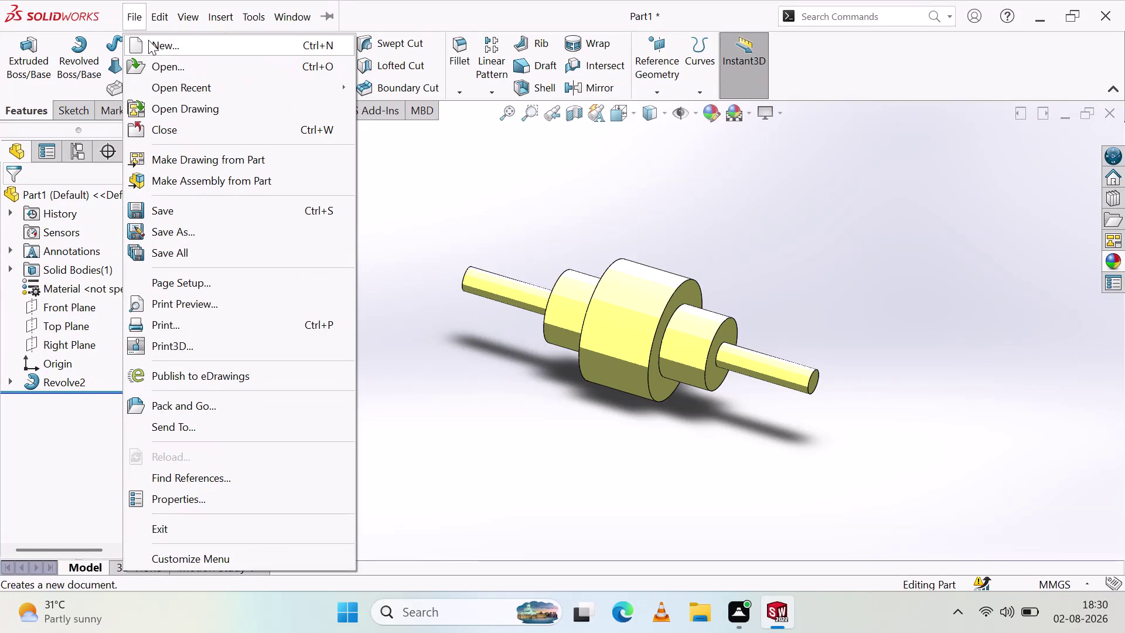
Save the shaft with Save As under the file name 'solid revolve part'.
click(182, 232)
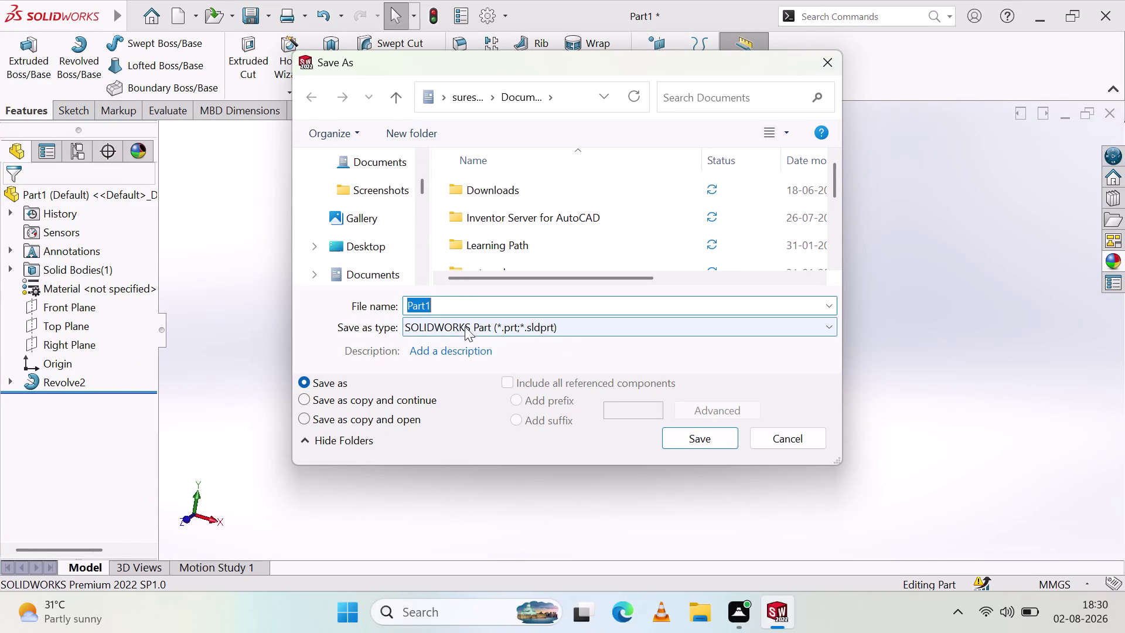
key(BackSpace)
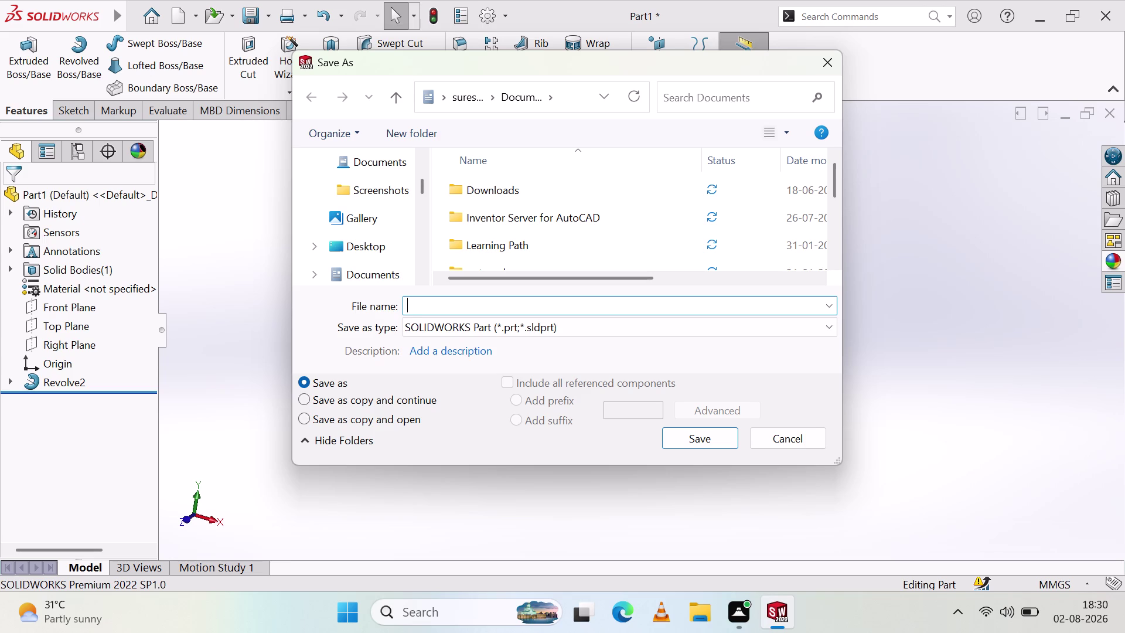
text(solid)
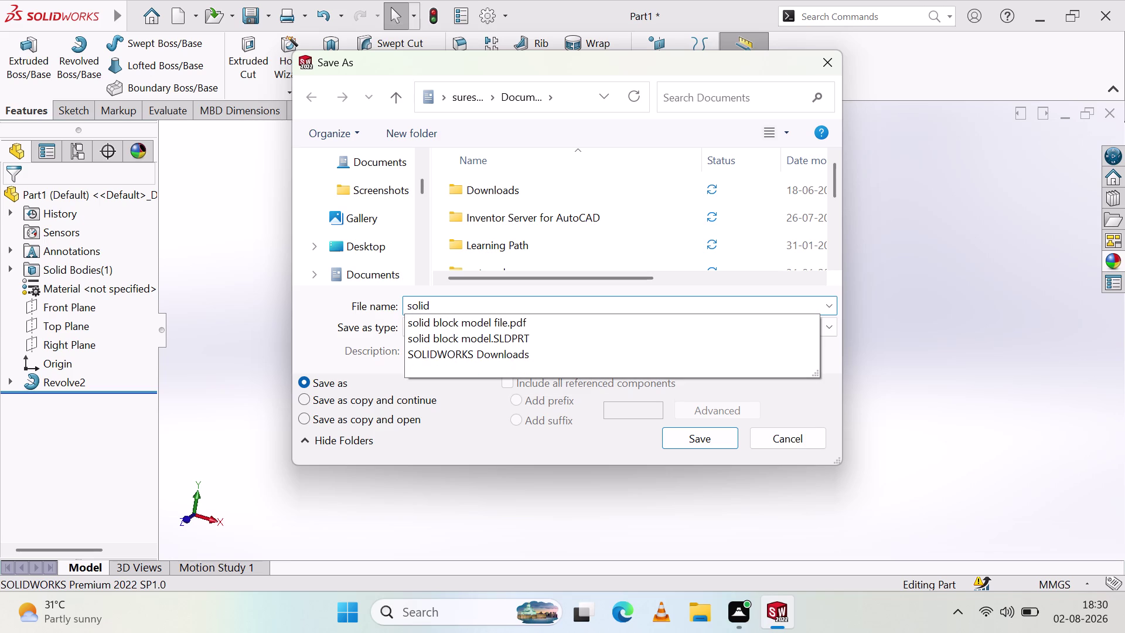
key(space)
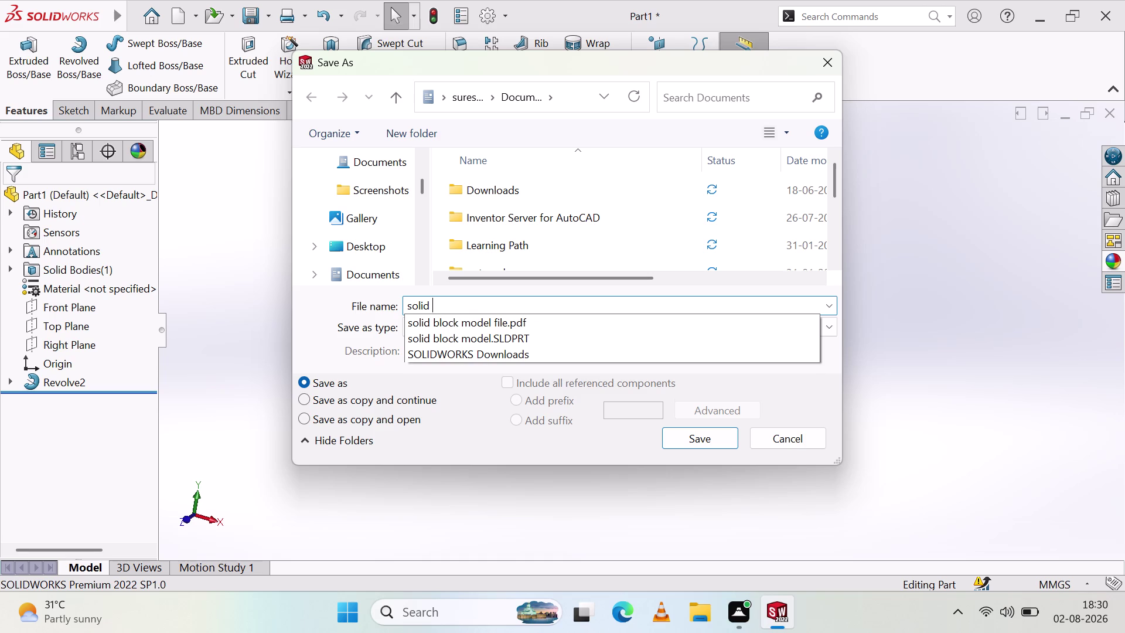
text(revol)
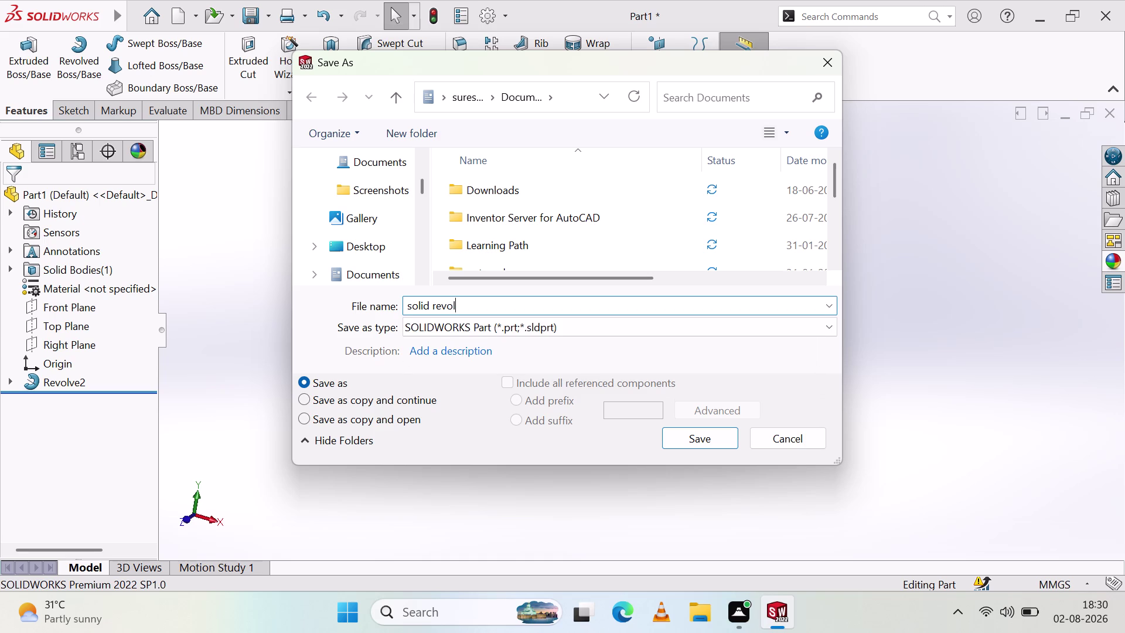
text(b)
key(BackSpace)
text(ve)
key(space)
text(p)
text(art)
click(714, 439)
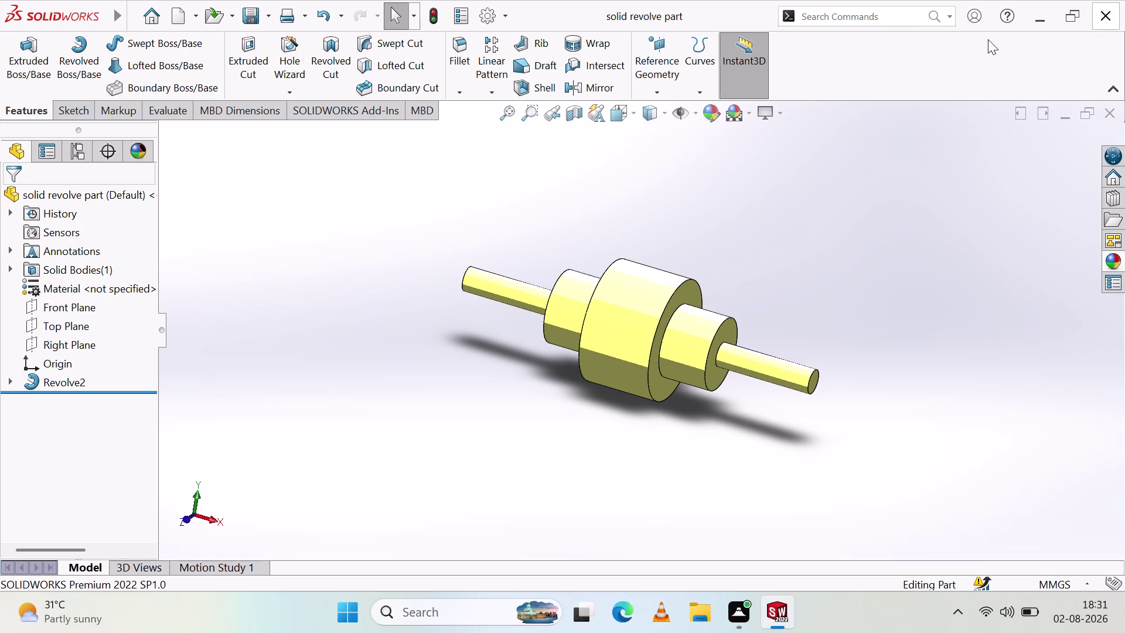
click(750, 112)
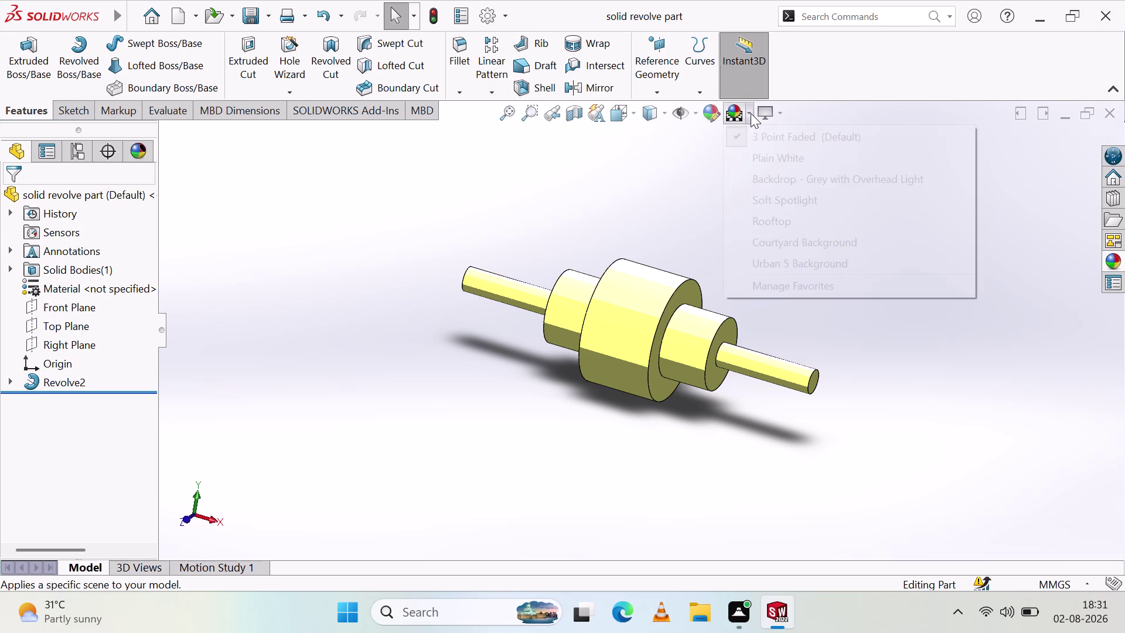
Preview the Plain White, Backdrop, Rooftop and Courtyard Background scenes on the shaft.
click(798, 158)
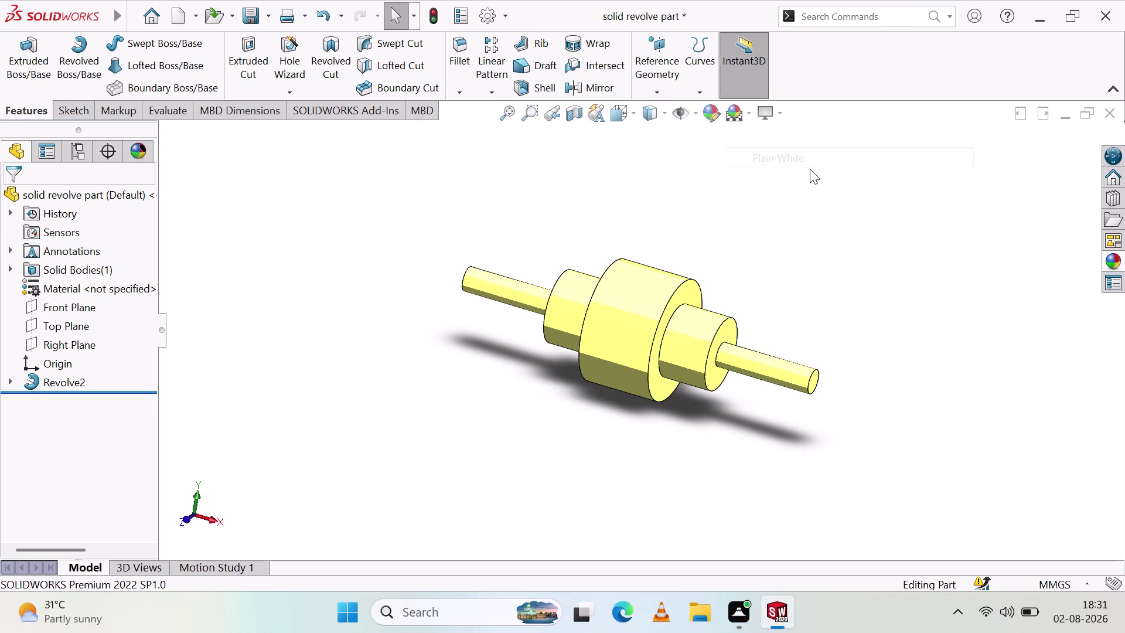
drag(752, 115, 752, 121)
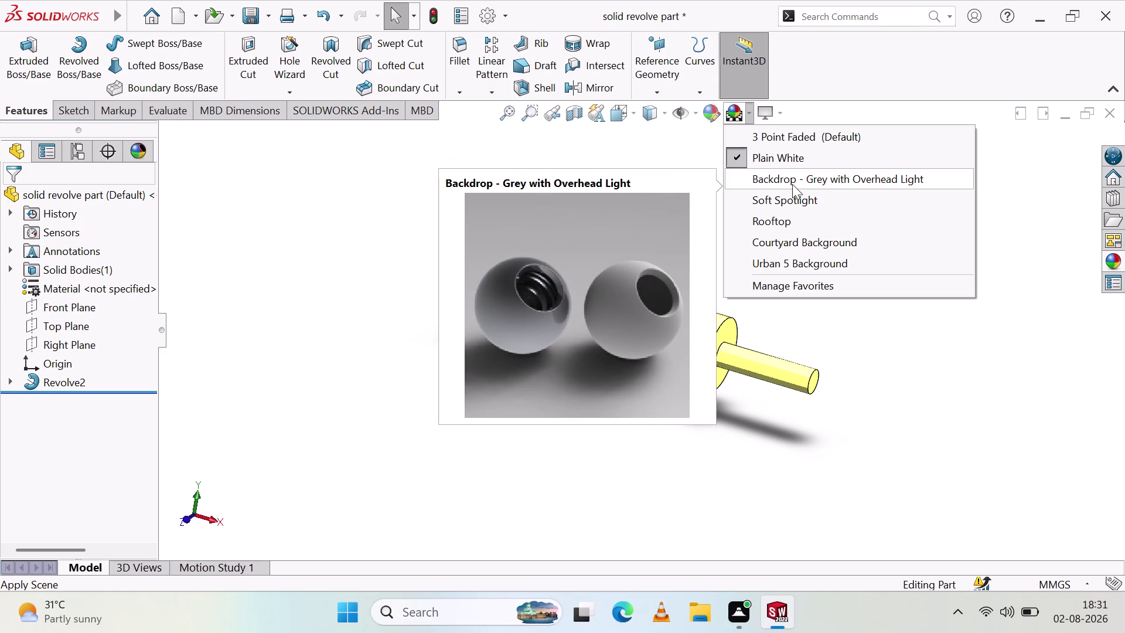
click(796, 179)
click(751, 115)
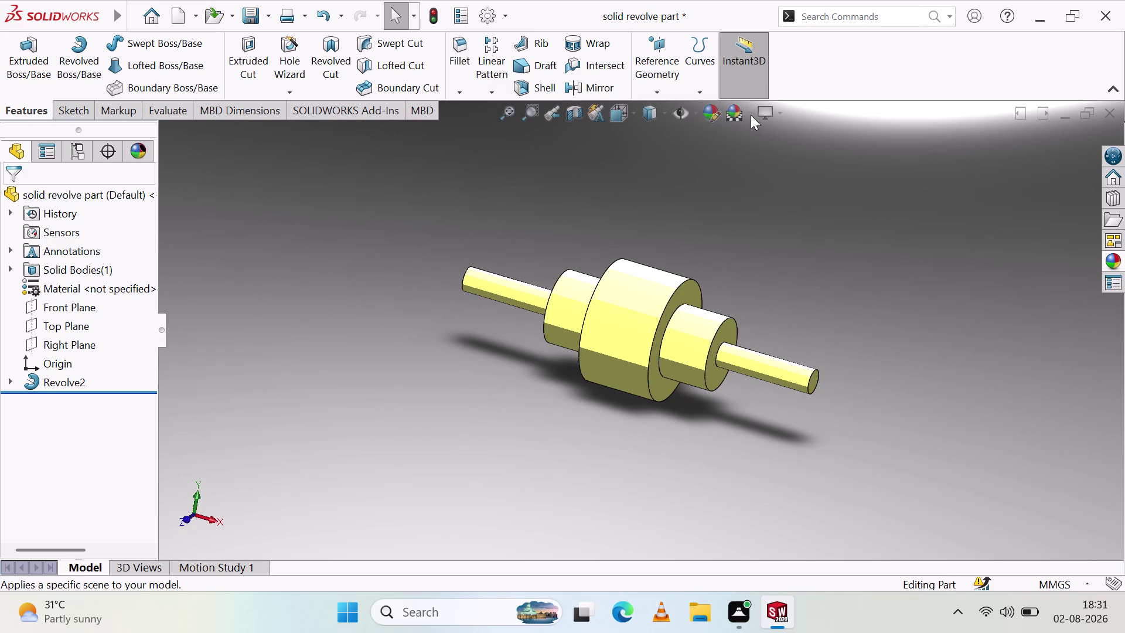
click(801, 217)
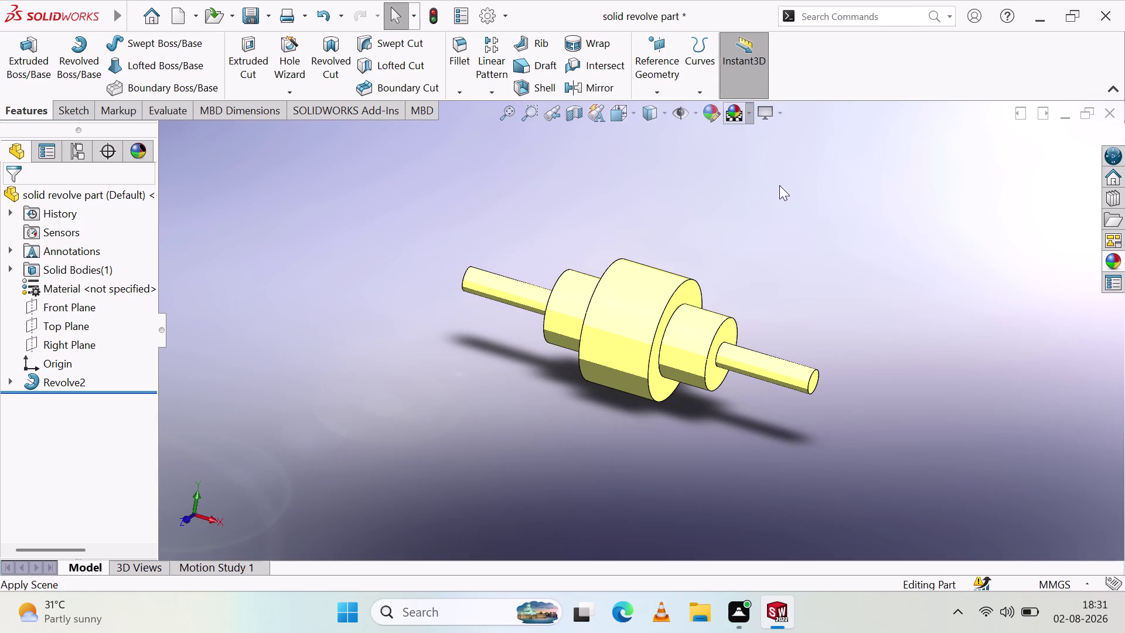
click(751, 112)
click(812, 222)
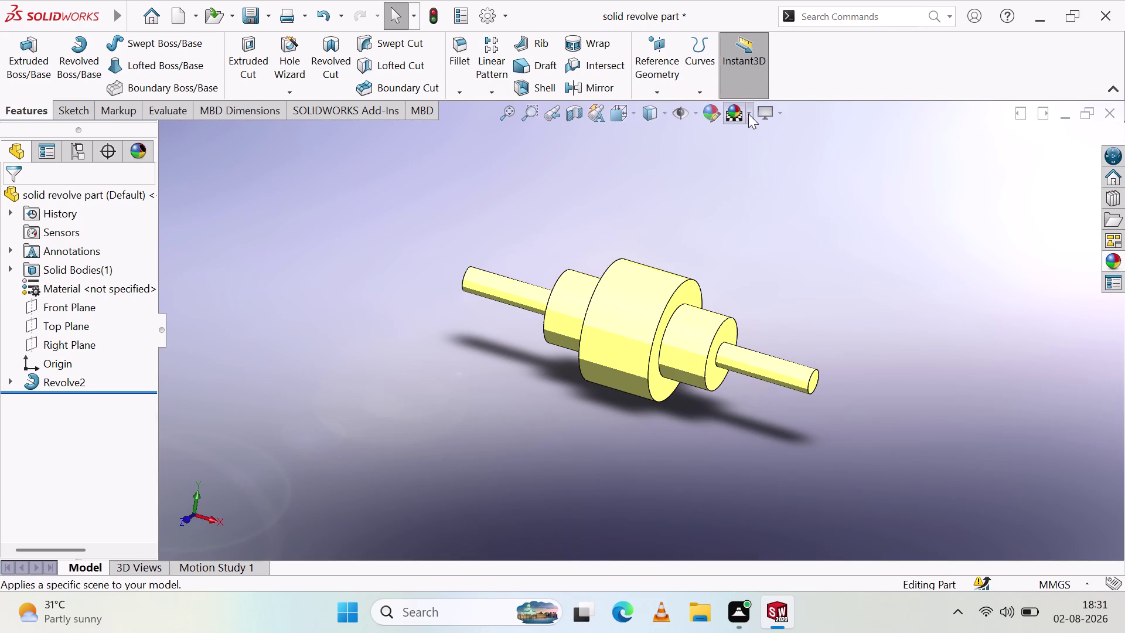
click(748, 113)
click(836, 240)
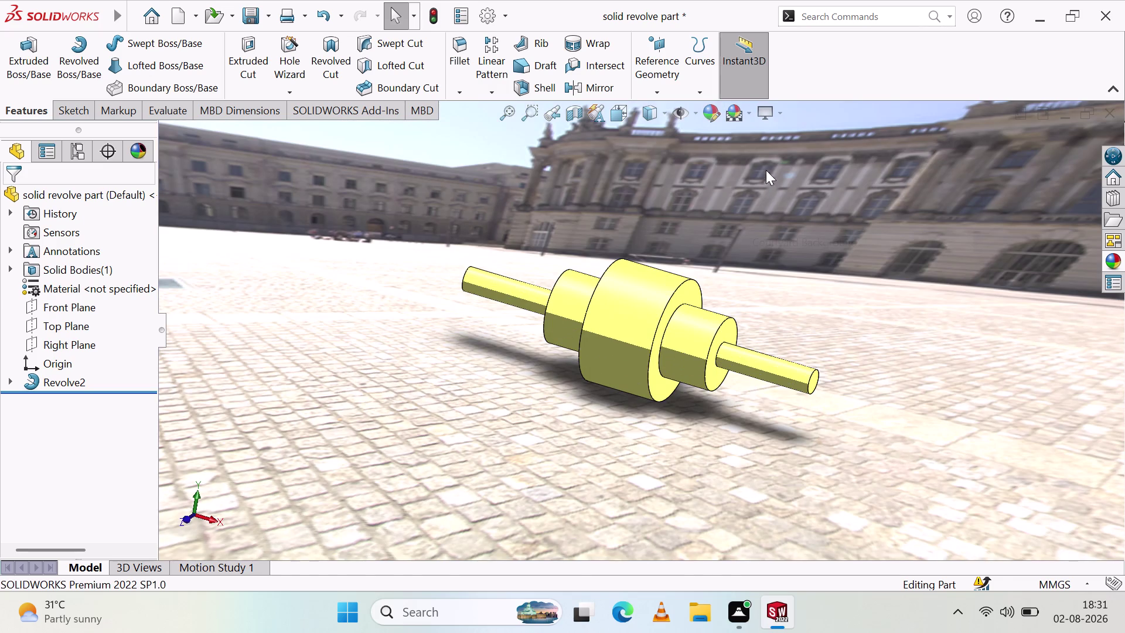
Compare Urban 5 Background with Rooftop, finally applying Urban 5 Background.
click(750, 111)
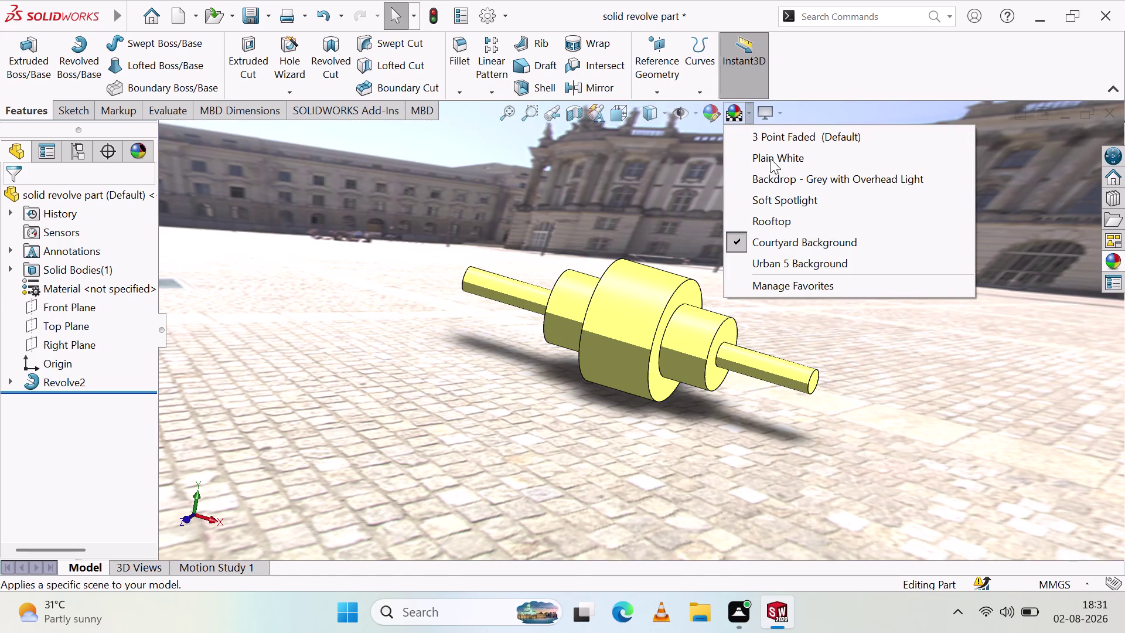
click(822, 262)
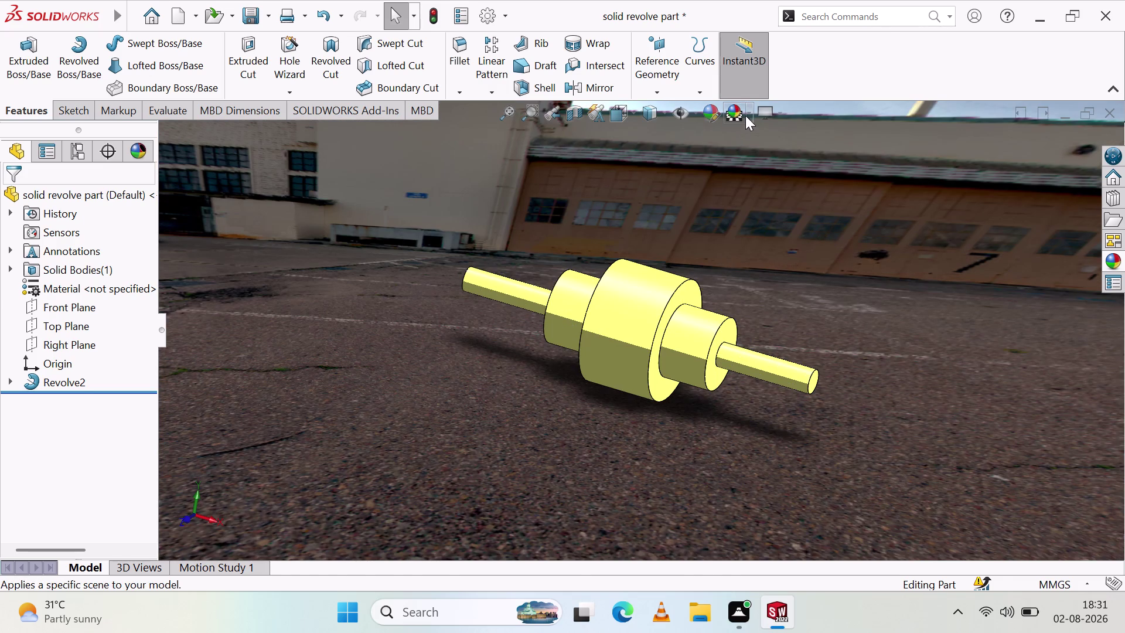
click(748, 111)
click(810, 262)
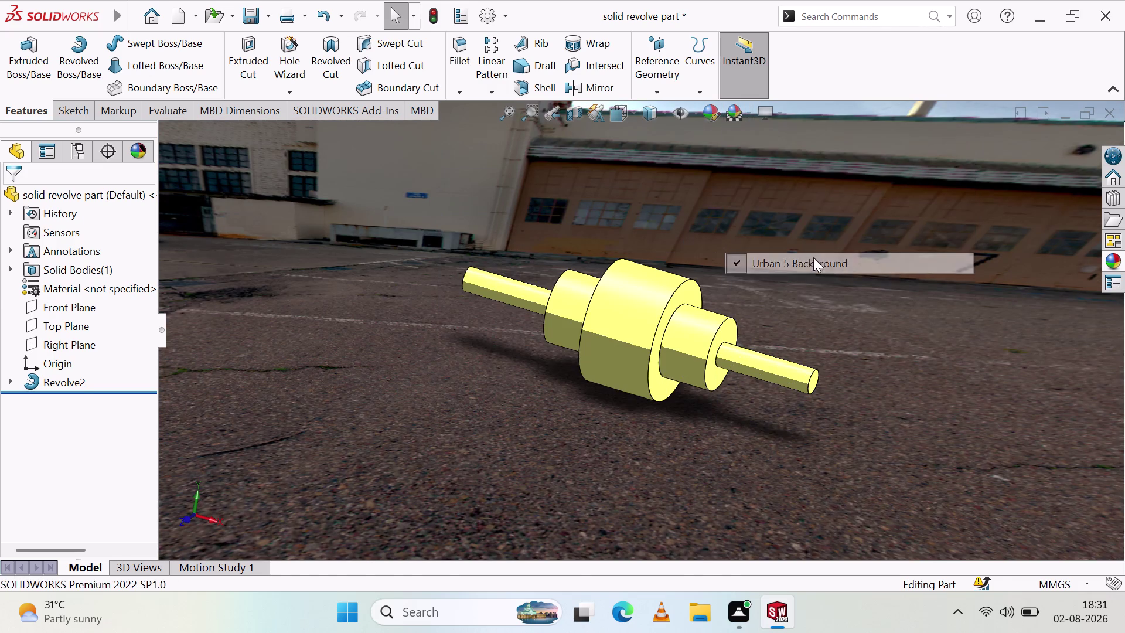
click(753, 116)
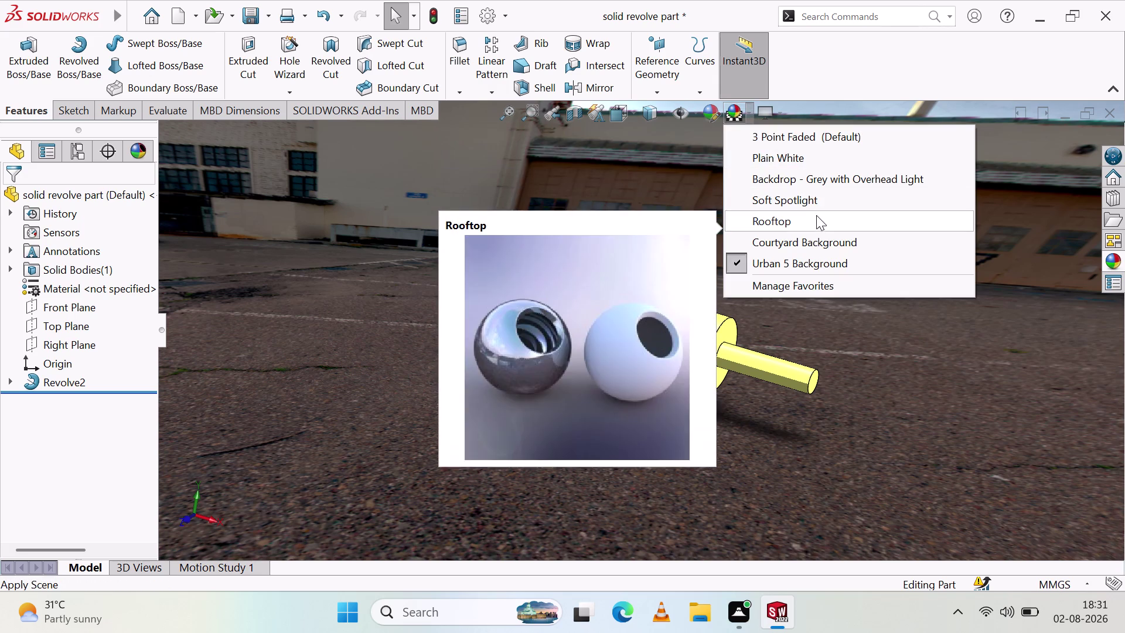
click(815, 222)
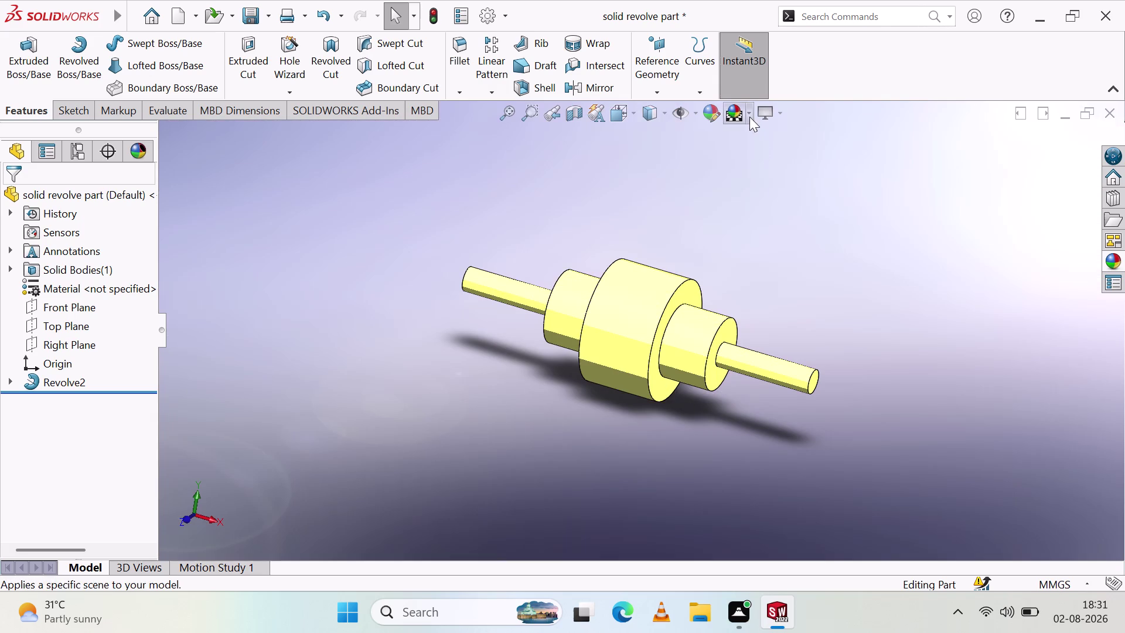
drag(750, 116, 753, 122)
click(838, 266)
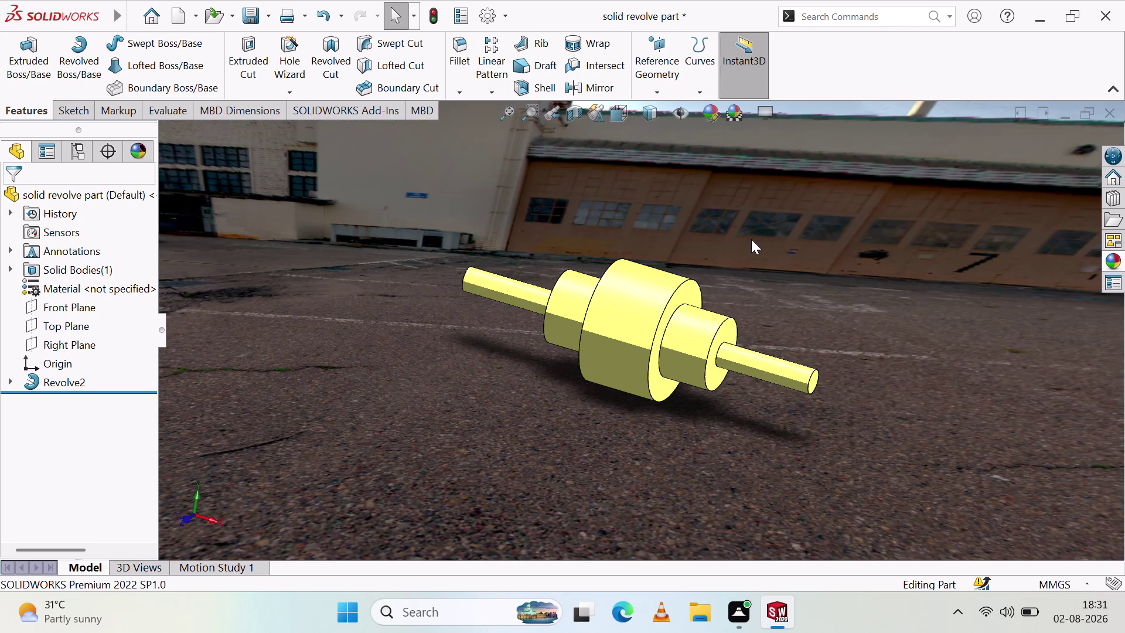
Orbit and zoom the shaft to see it from below and along its axis.
middle_drag(748, 220, 579, 212)
scroll(up, 3)
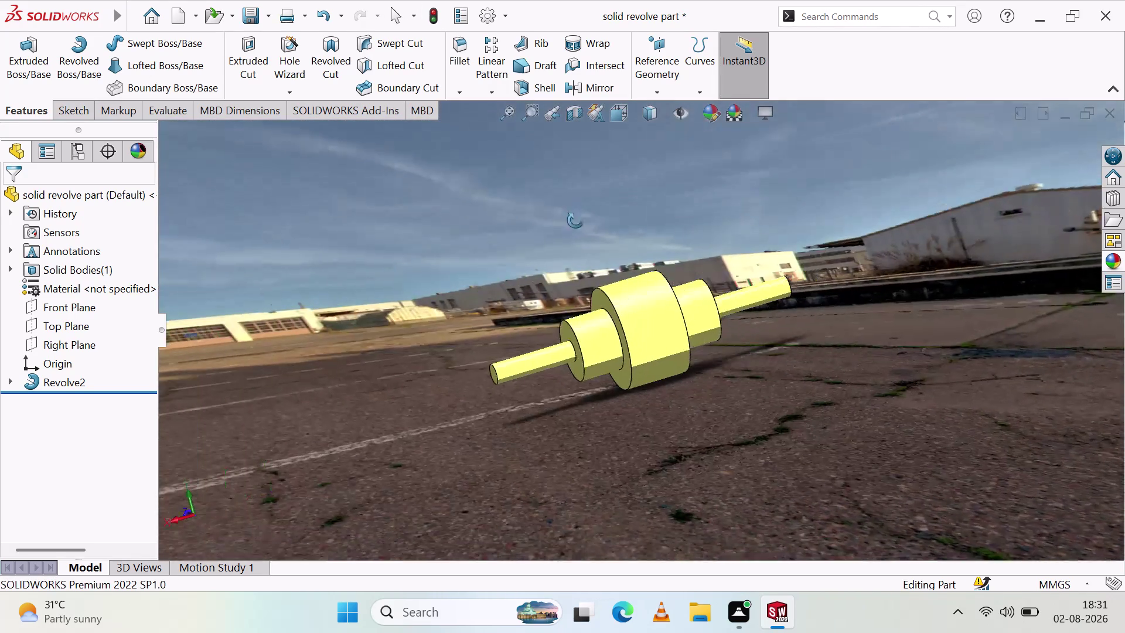
middle_drag(580, 213, 811, 238)
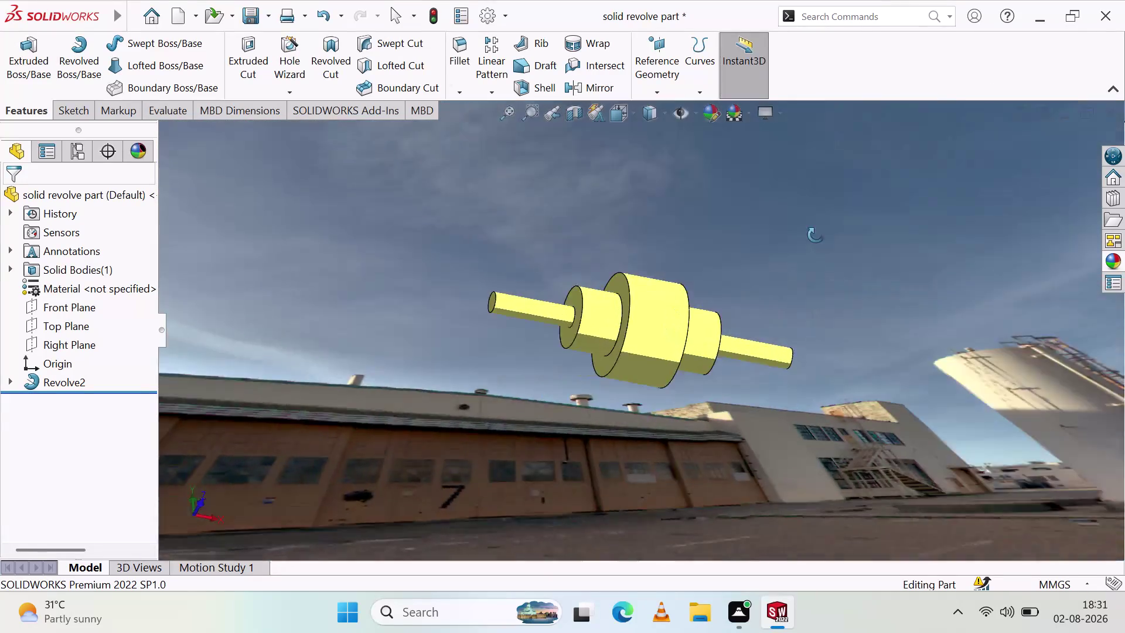
middle_drag(810, 238, 681, 207)
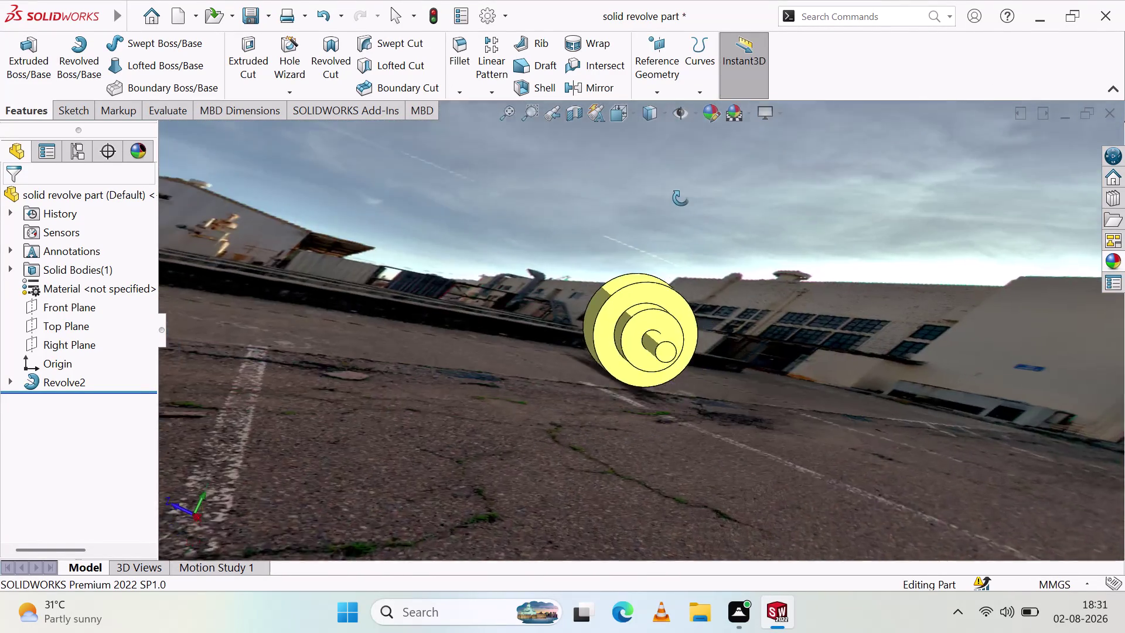
middle_drag(681, 207, 517, 271)
middle_click(516, 271)
middle_drag(657, 337, 647, 221)
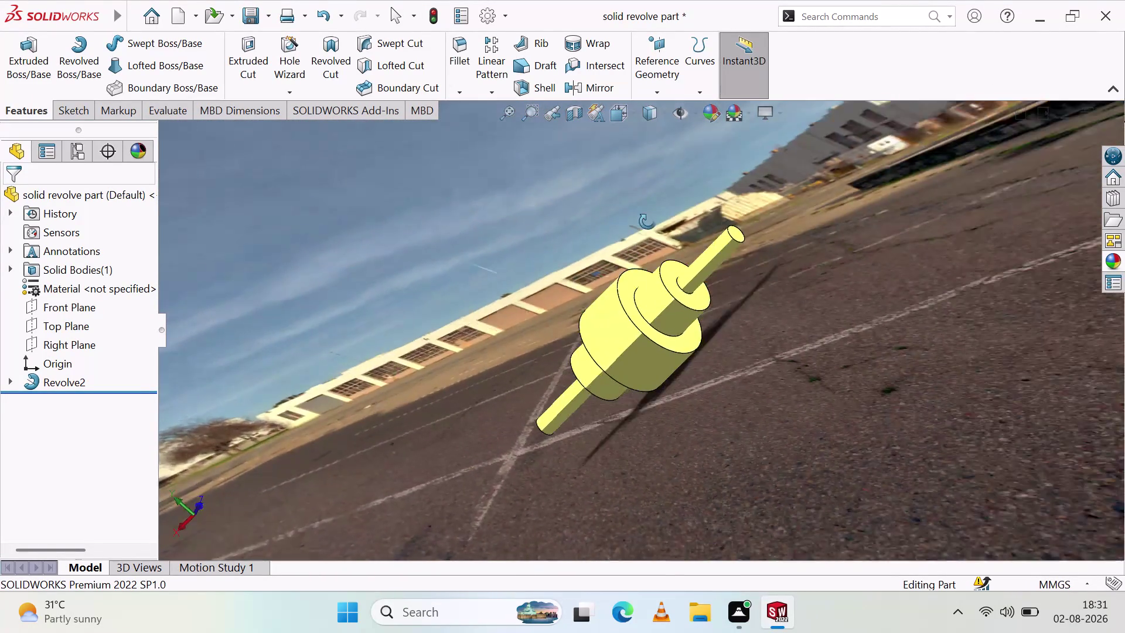
middle_drag(647, 221, 678, 203)
middle_click(677, 203)
Cycle the standard view shortcuts, ending on the Left and Back views.
key(shift+asterisk)
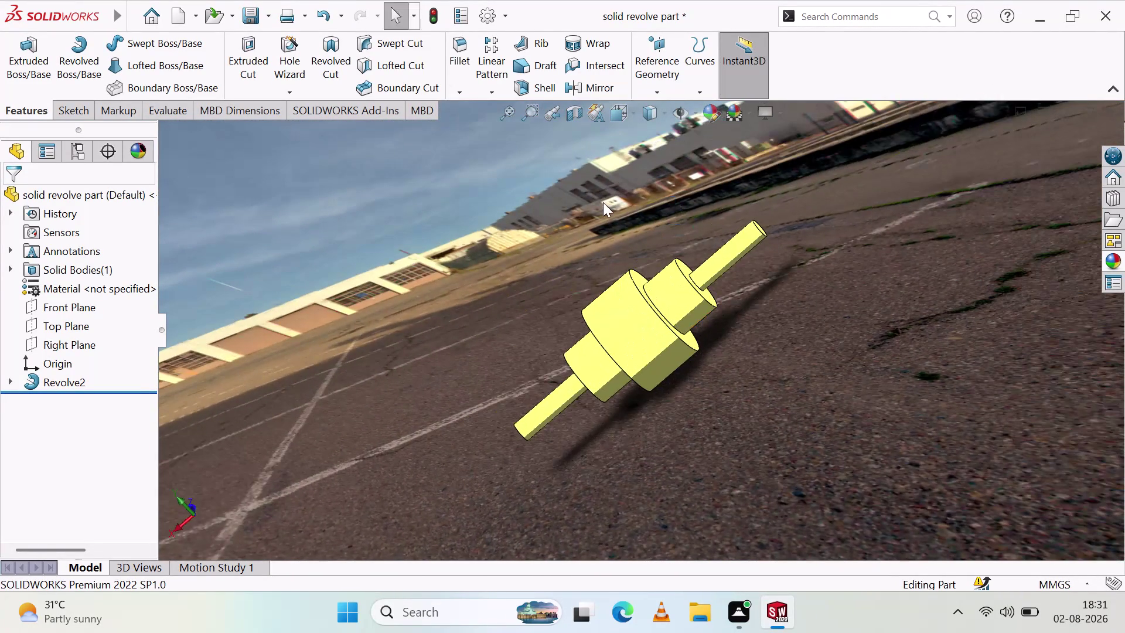
click(507, 113)
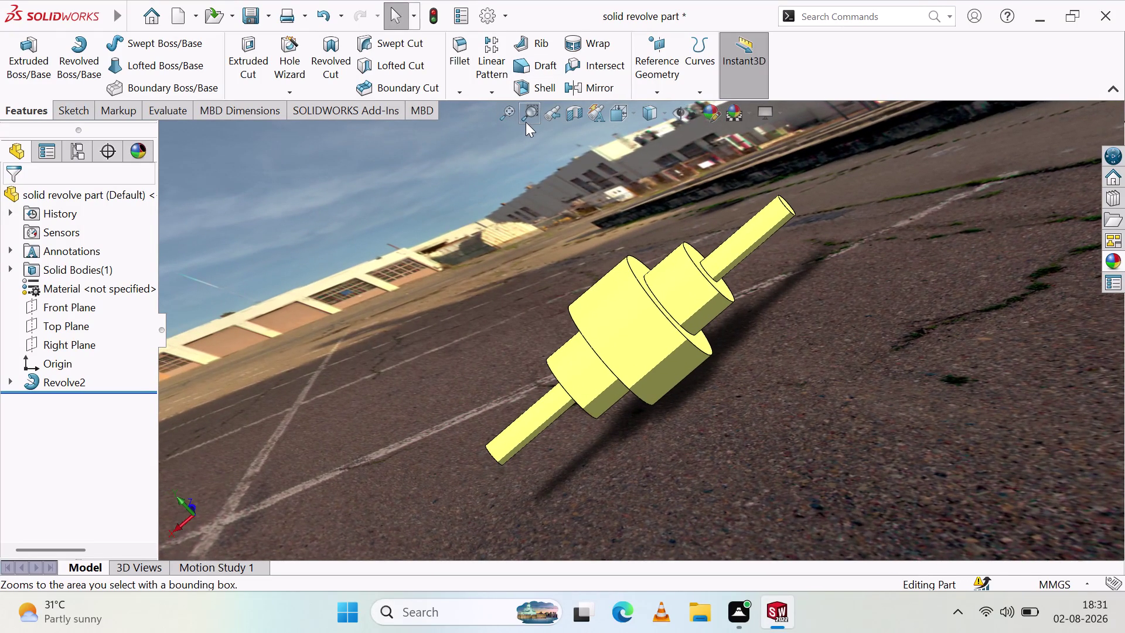
key(ctrl+8)
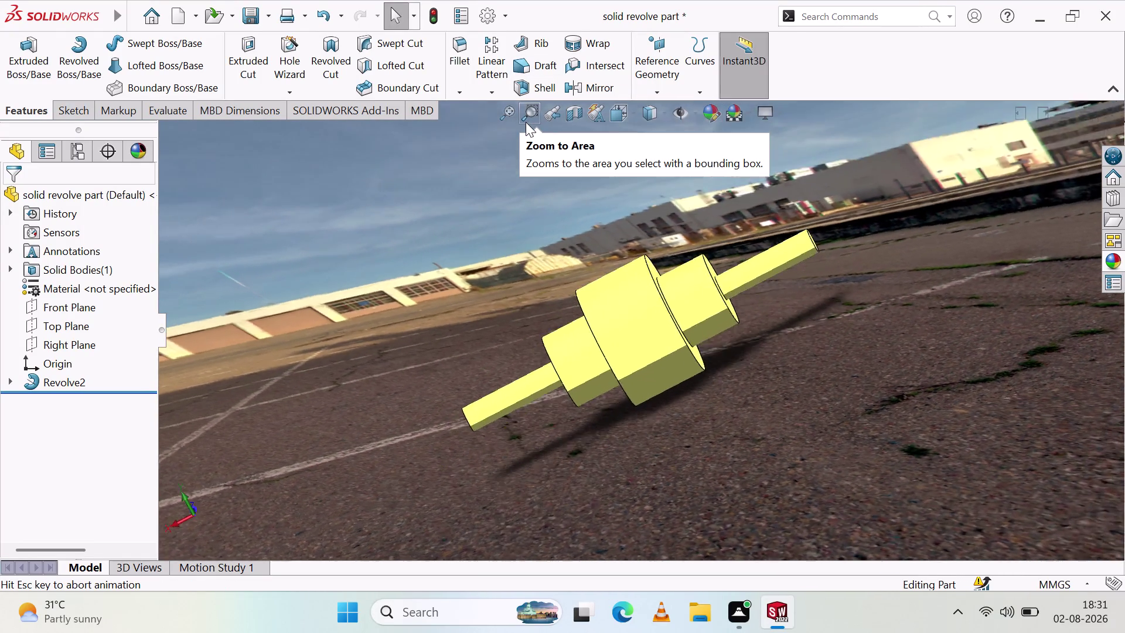
key(ctrl+7)
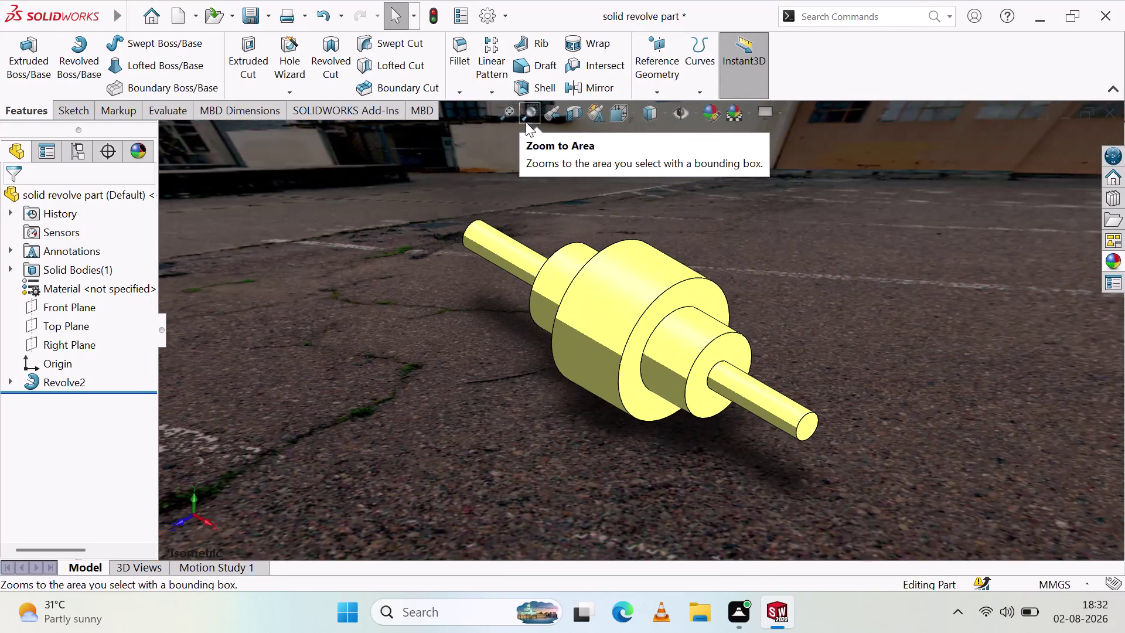
key(ctrl+6)
key(ctrl+5)
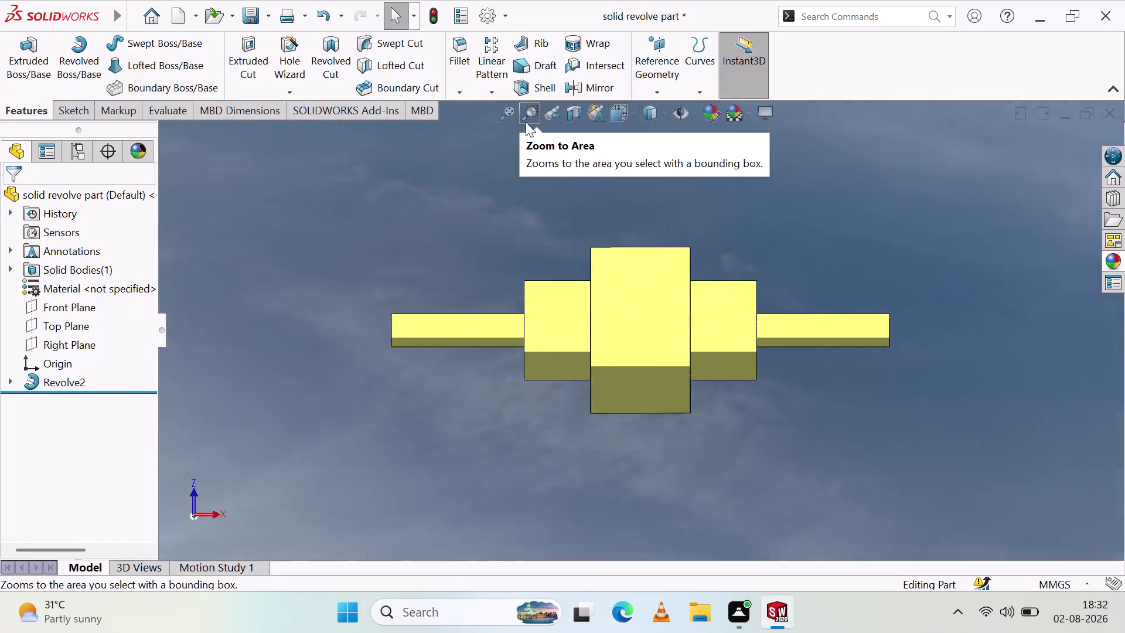
key(ctrl+4)
key(ctrl+3)
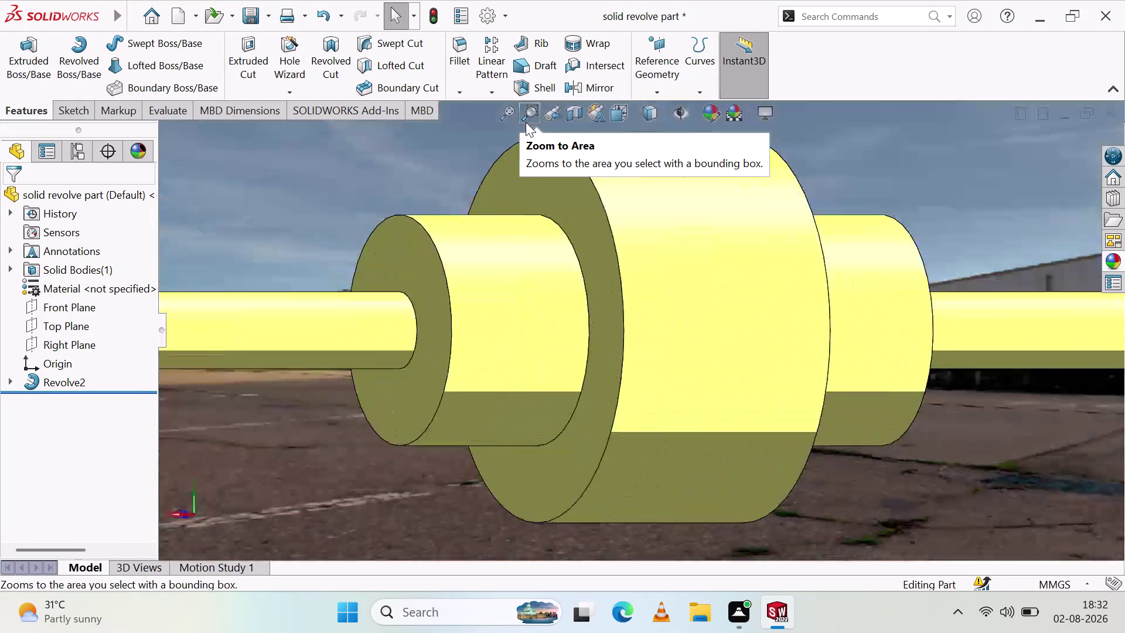
key(ctrl+3)
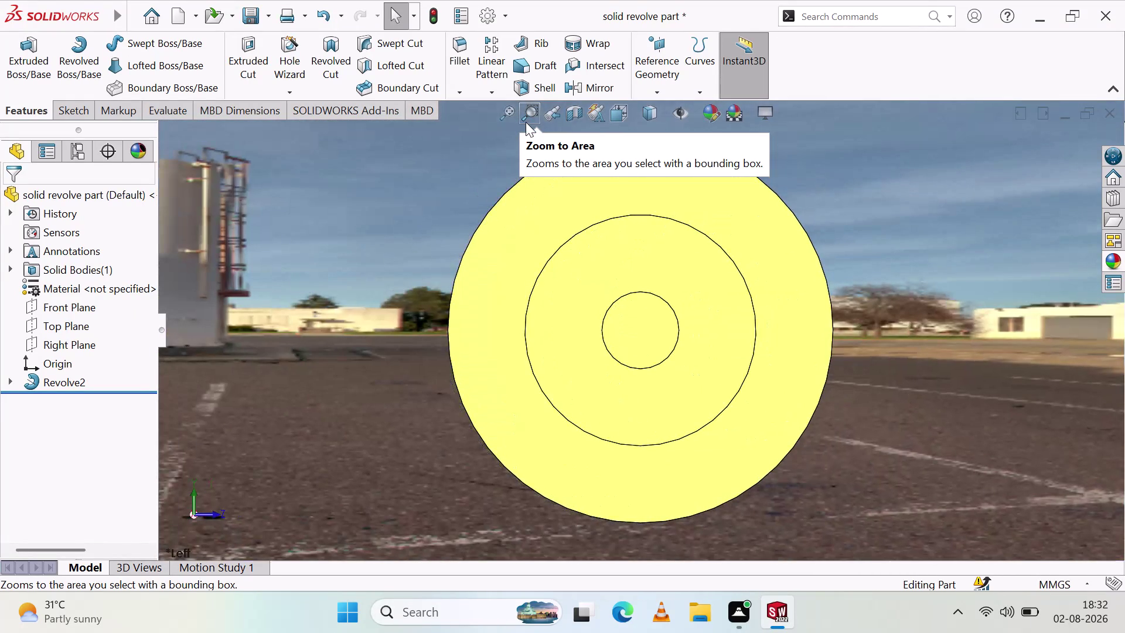
key(ctrl+2)
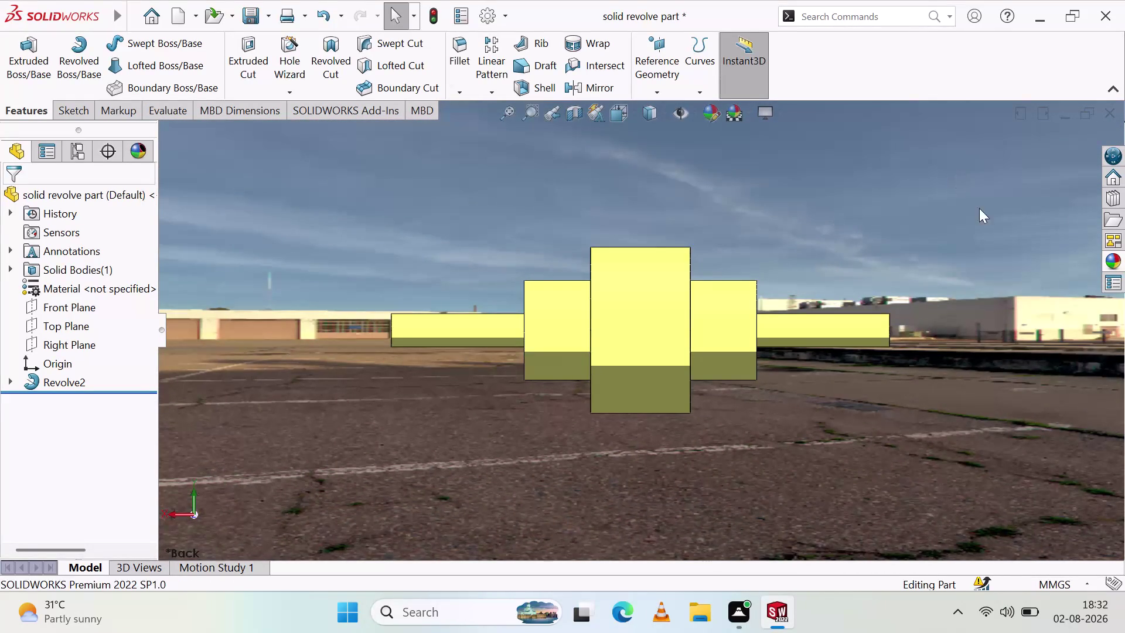
Orbit the shaft to inspect its stepped end faces from oblique angles.
middle_drag(943, 321, 859, 268)
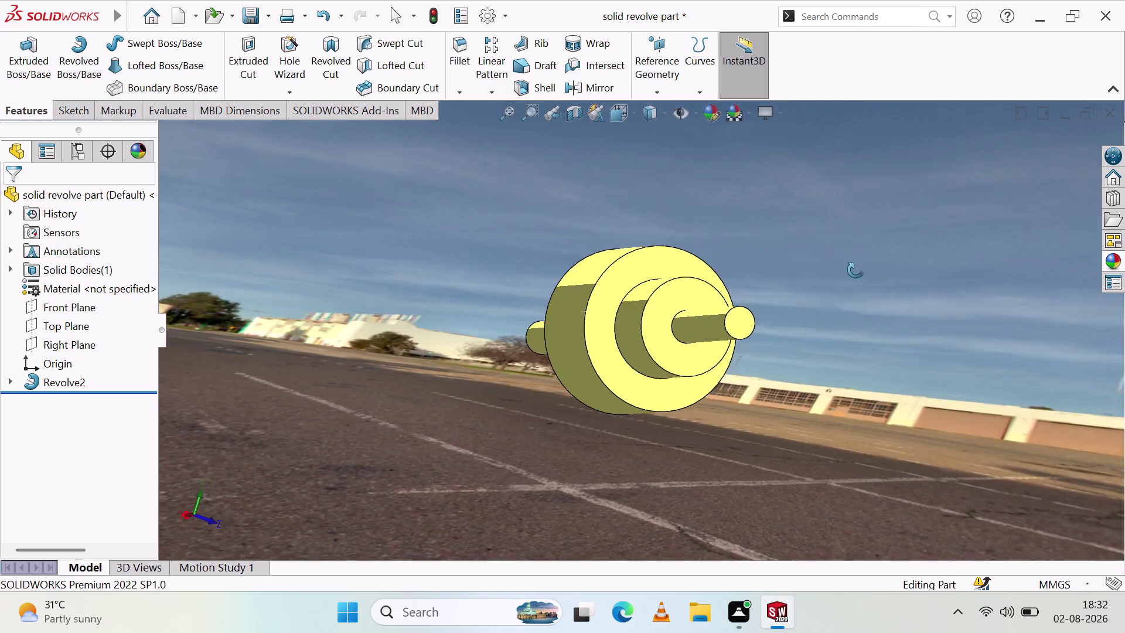
middle_drag(860, 268, 828, 257)
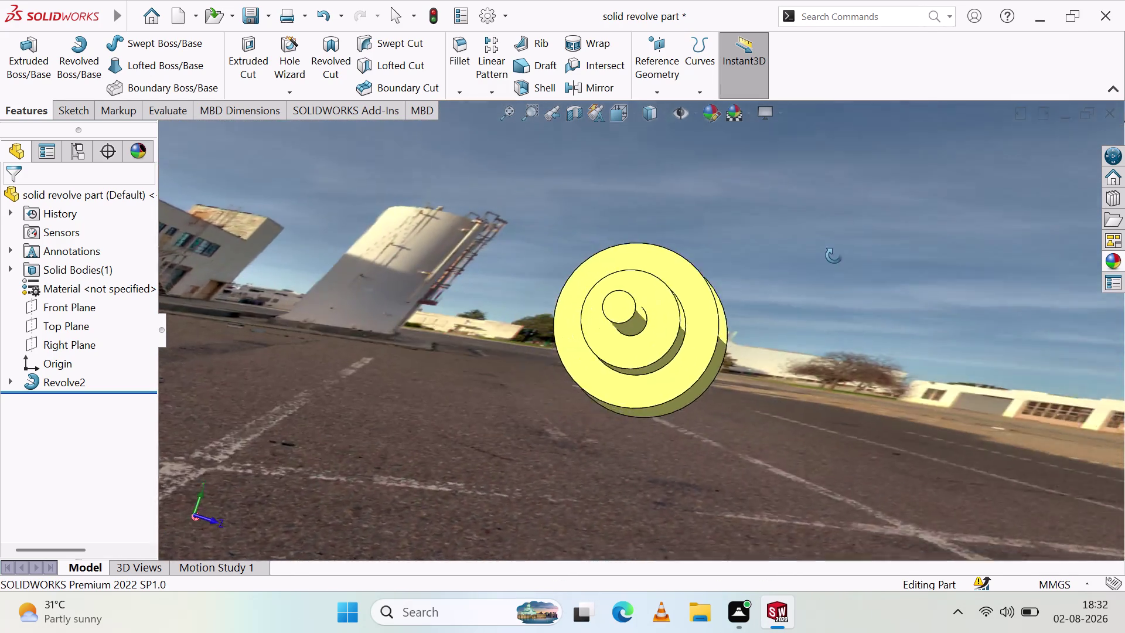
middle_drag(828, 256, 952, 247)
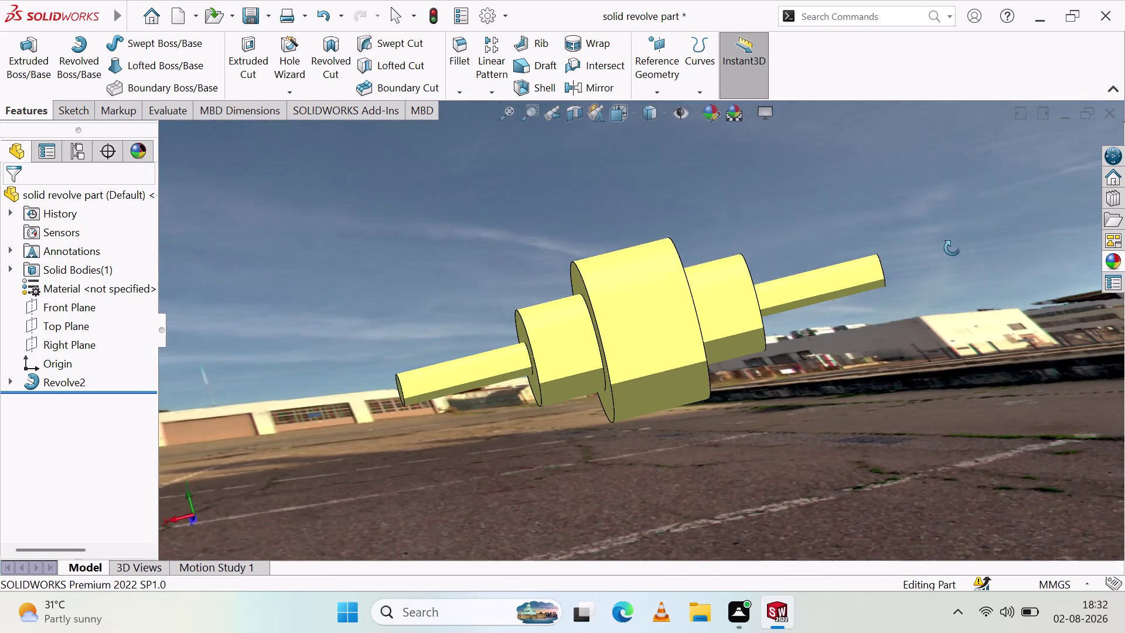
middle_drag(952, 248, 762, 412)
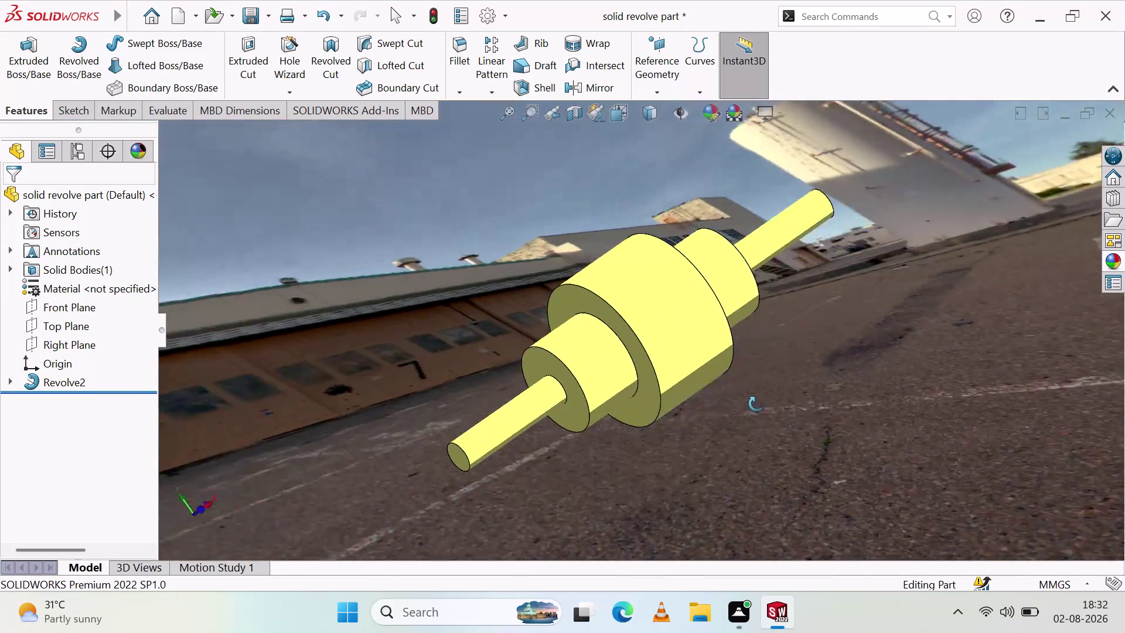
middle_drag(761, 412, 968, 246)
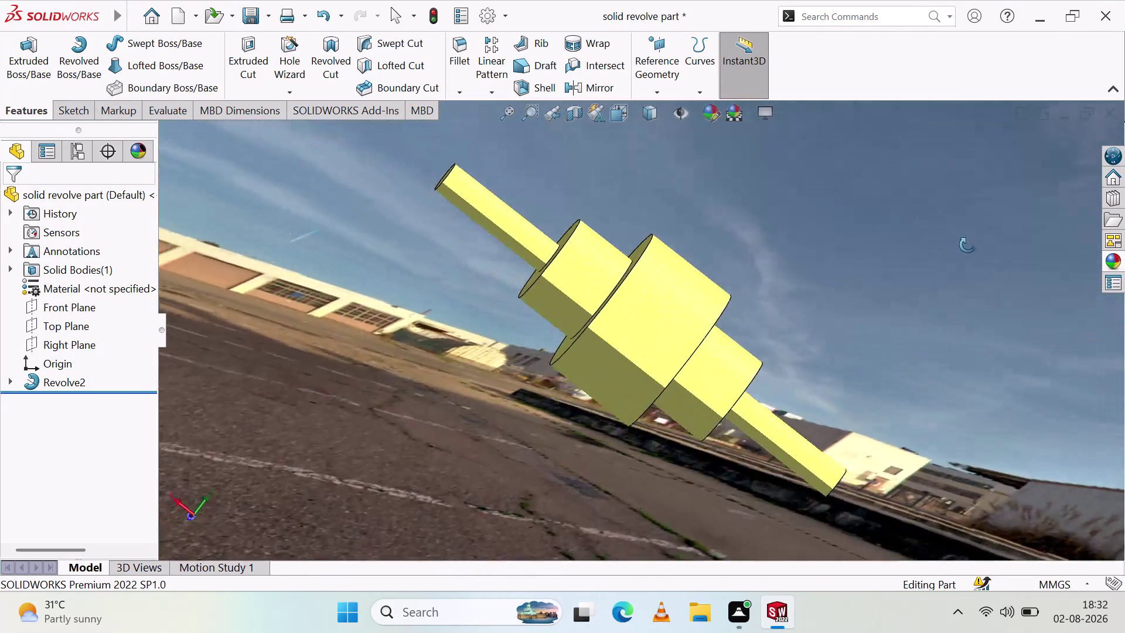
middle_drag(968, 246, 931, 227)
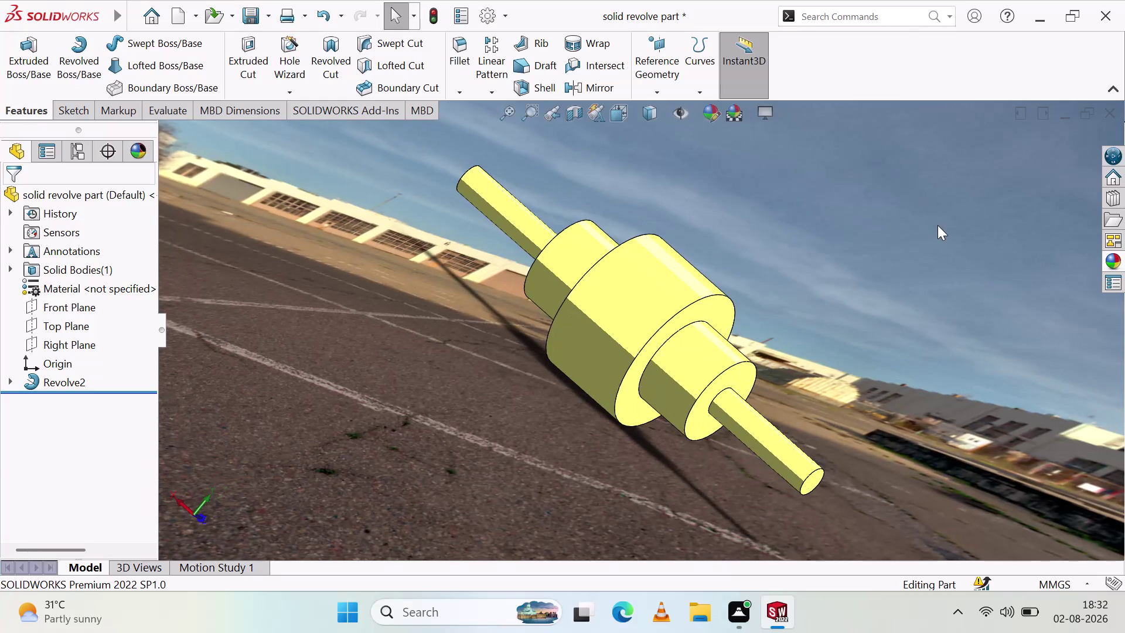
Cycle the shaft through the Back, Front, Bottom, Isometric, Top and Right views.
key(ctrl+8)
key(ctrl+9)
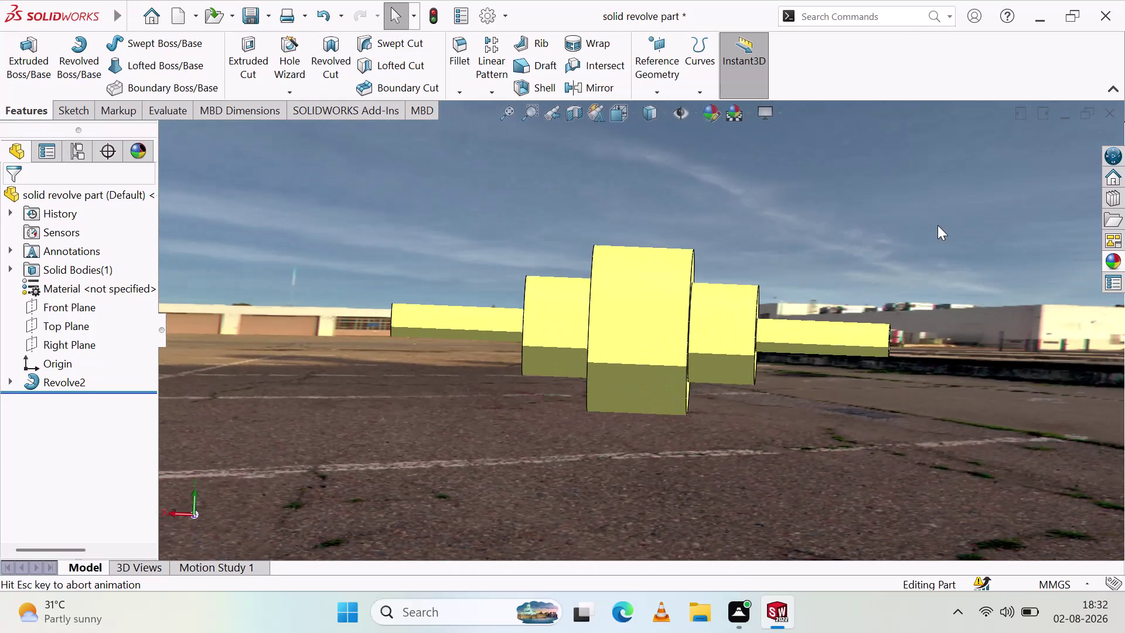
key(ctrl+8)
key(ctrl+7)
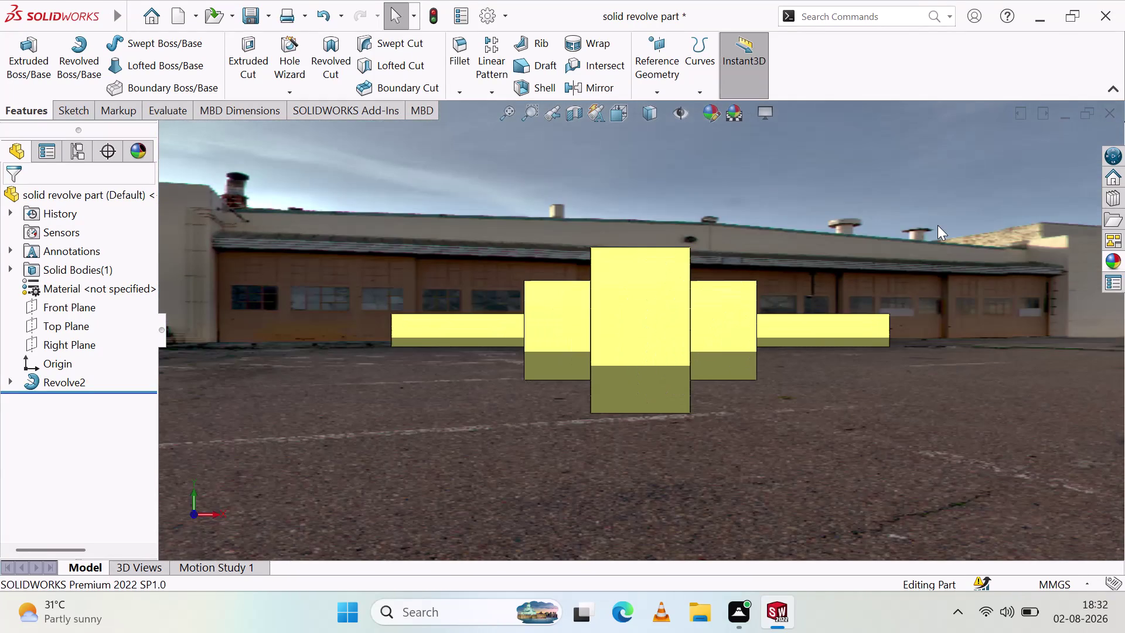
key(ctrl+6)
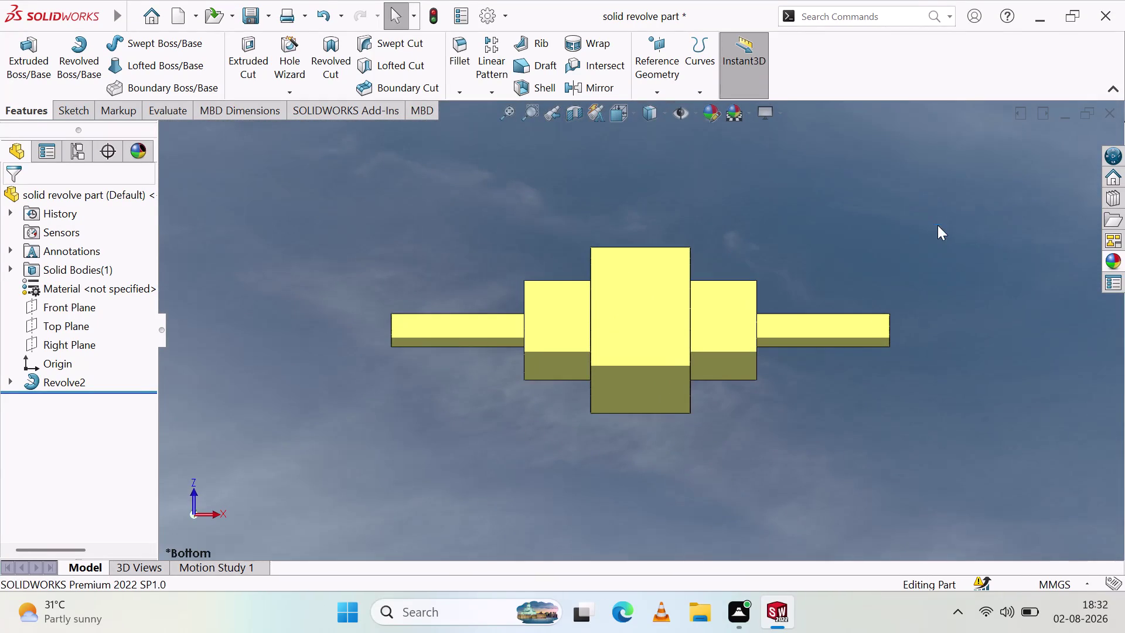
key(ctrl+8)
key(ctrl+7)
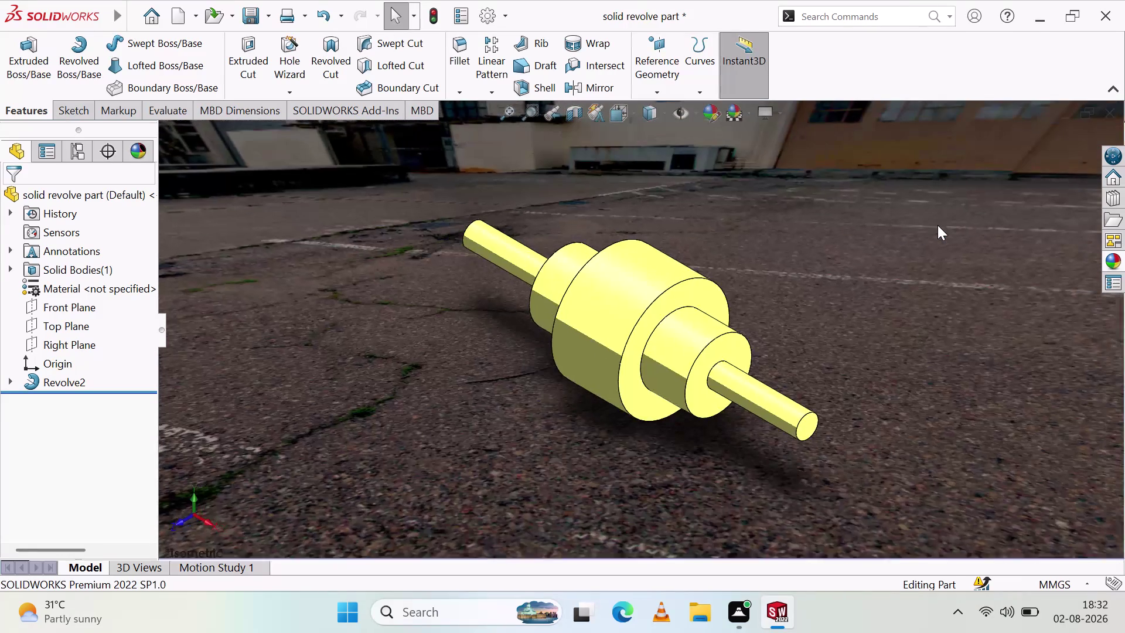
key(ctrl+6)
key(ctrl+5)
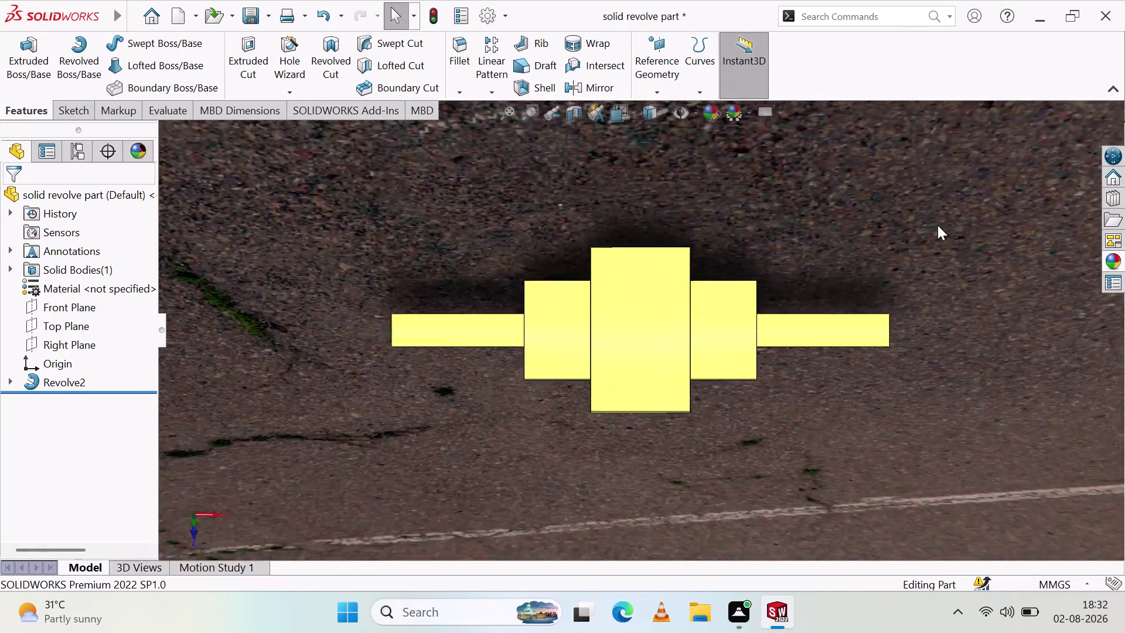
key(ctrl+4)
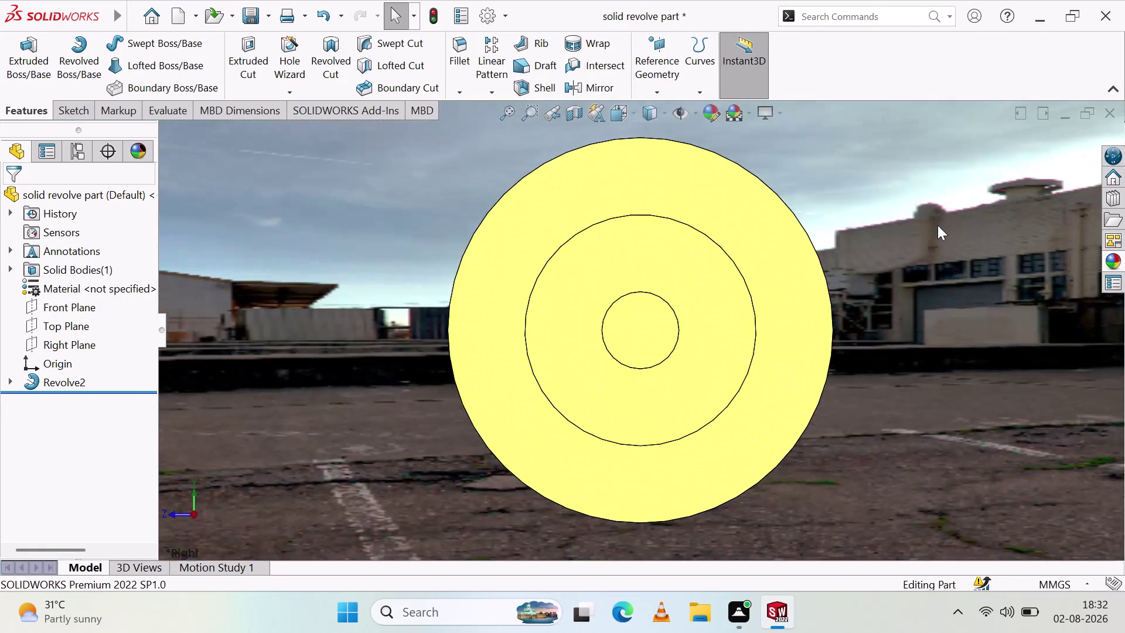
Revisit the Top, Right and Bottom views, finishing on the Isometric view.
key(ctrl+6)
key(ctrl+7)
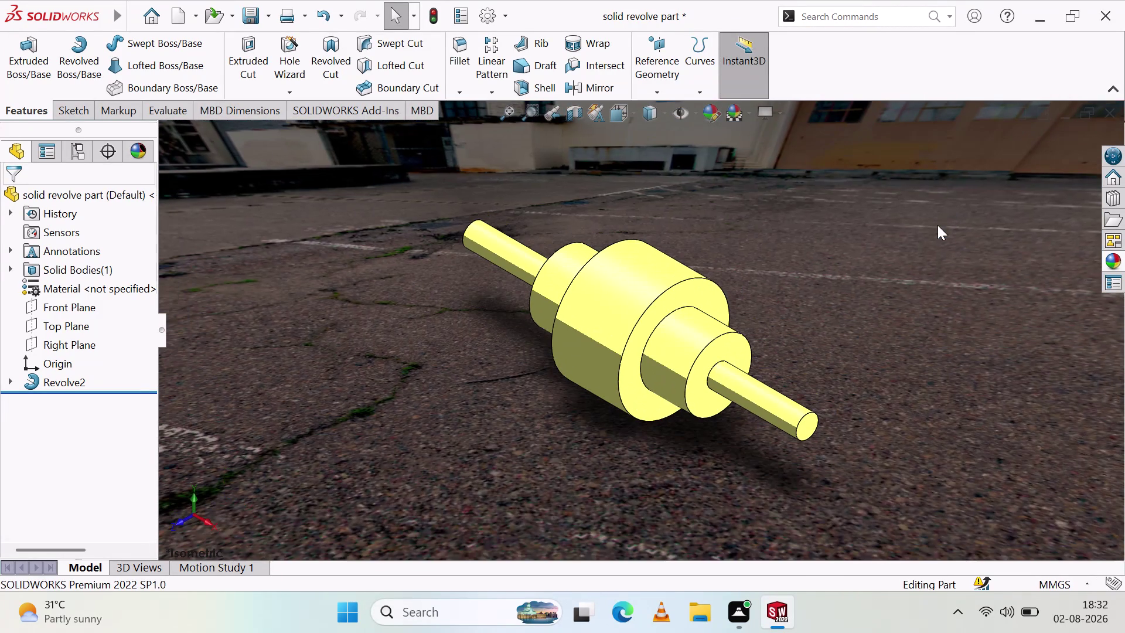
key(ctrl+5)
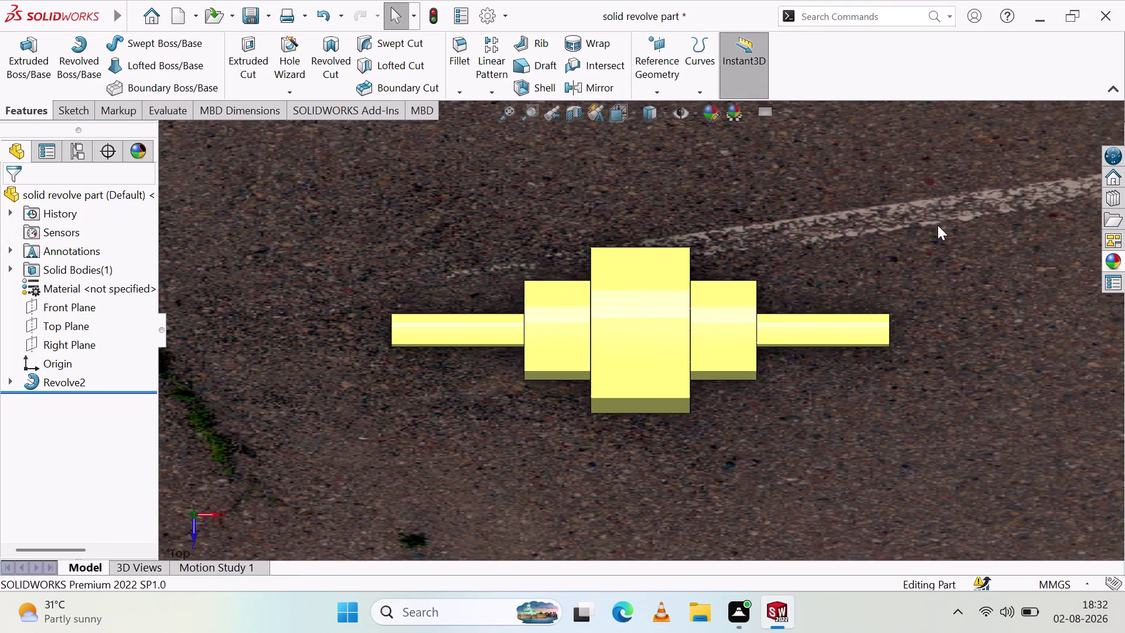
key(ctrl+7)
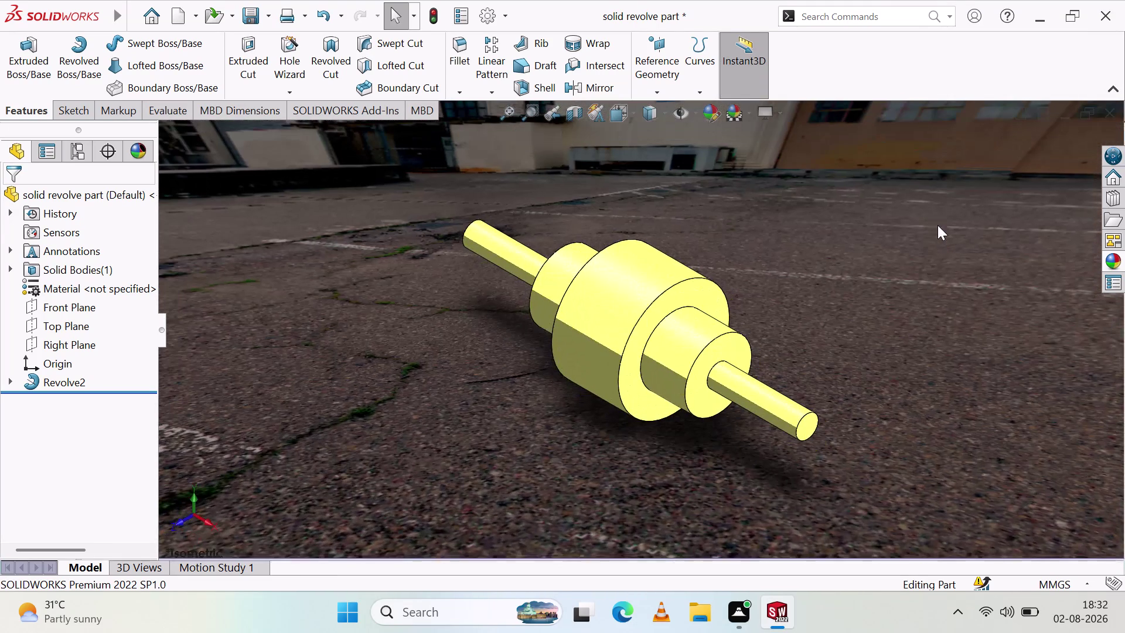
key(ctrl+4)
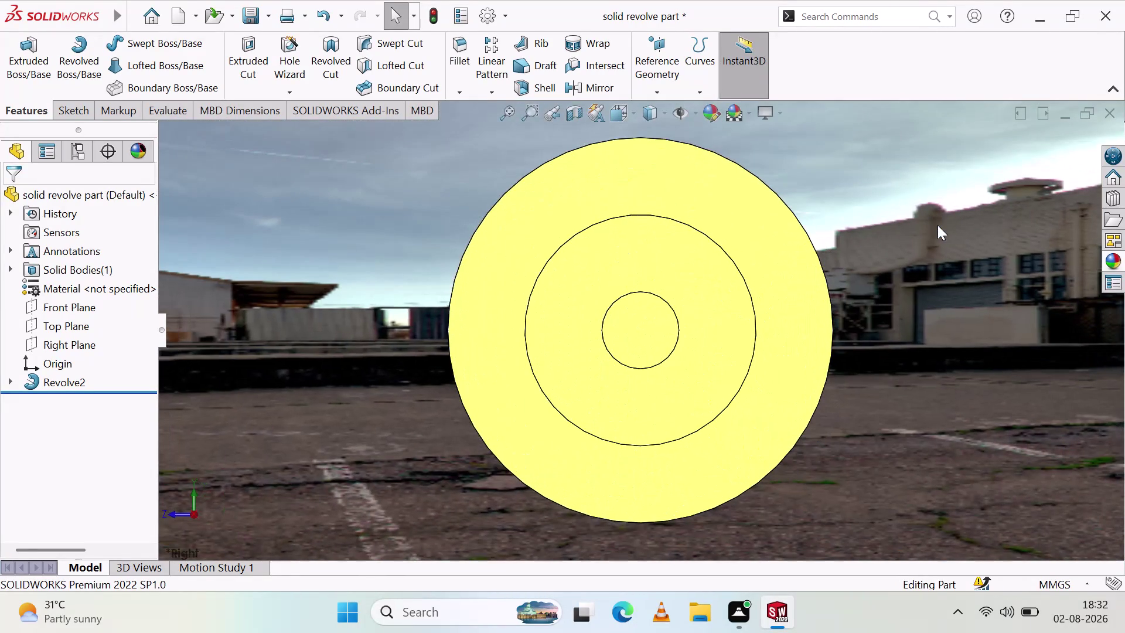
key(ctrl+4)
key(ctrl+3)
key(ctrl+5)
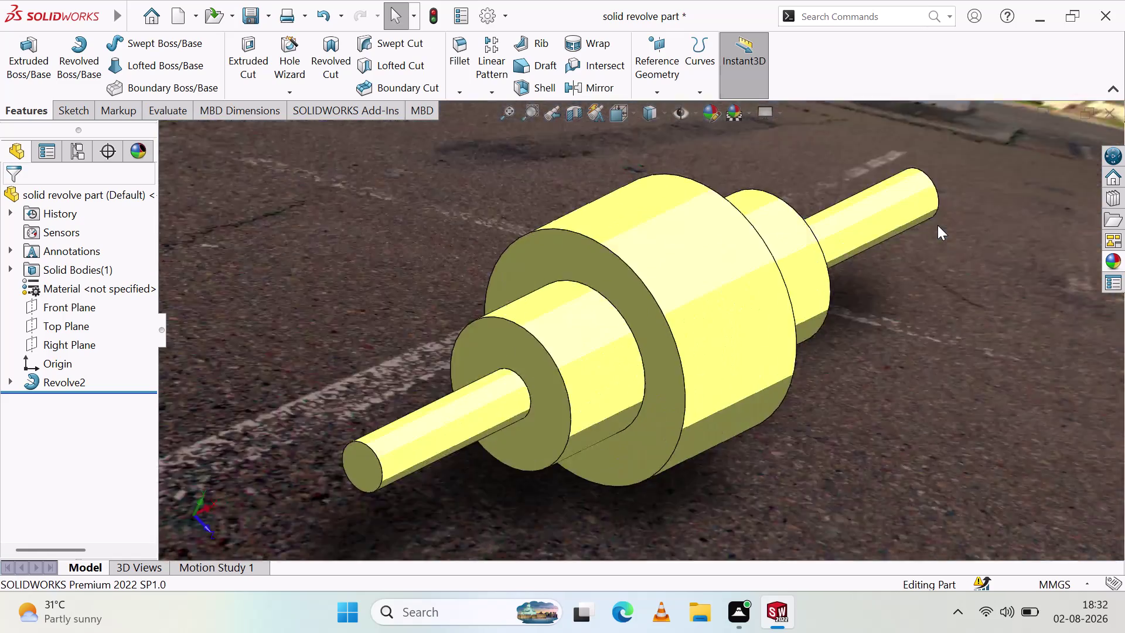
key(ctrl+6)
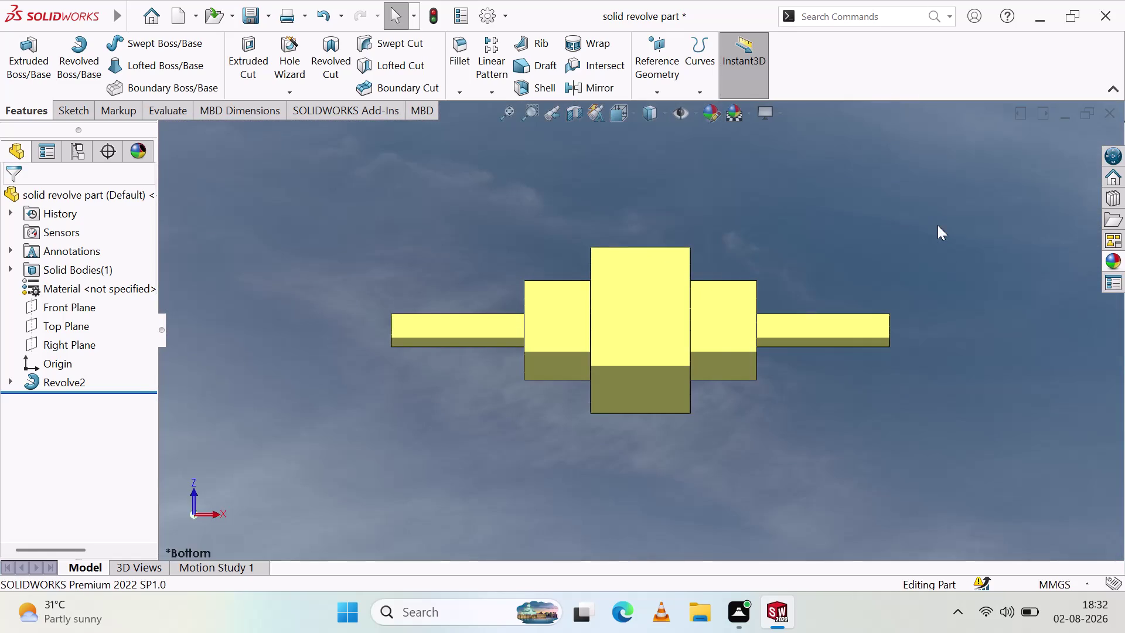
key(ctrl+7)
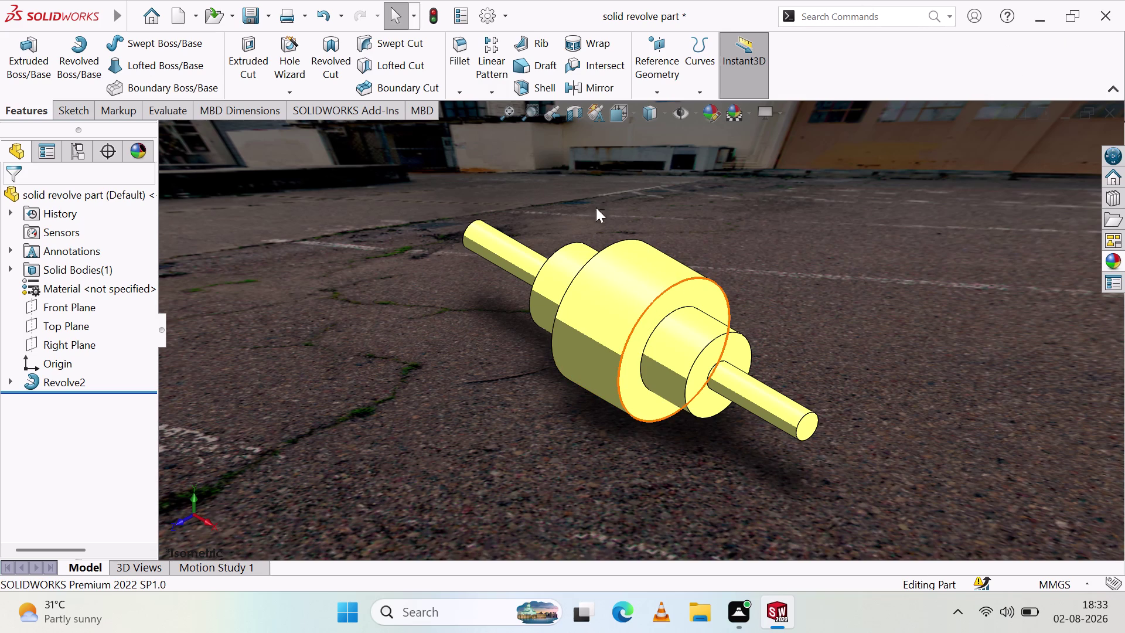
Capture a screenshot of the isometric shaft and dismiss the Snipping Tool notification.
key(shift+super+s)
click(934, 322)
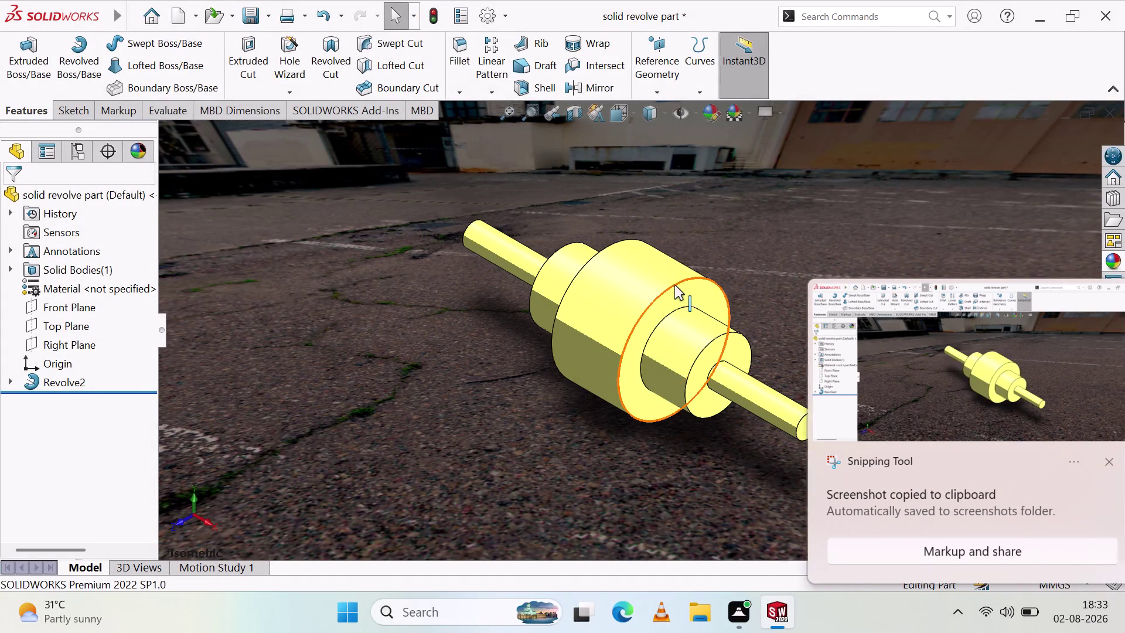
click(969, 229)
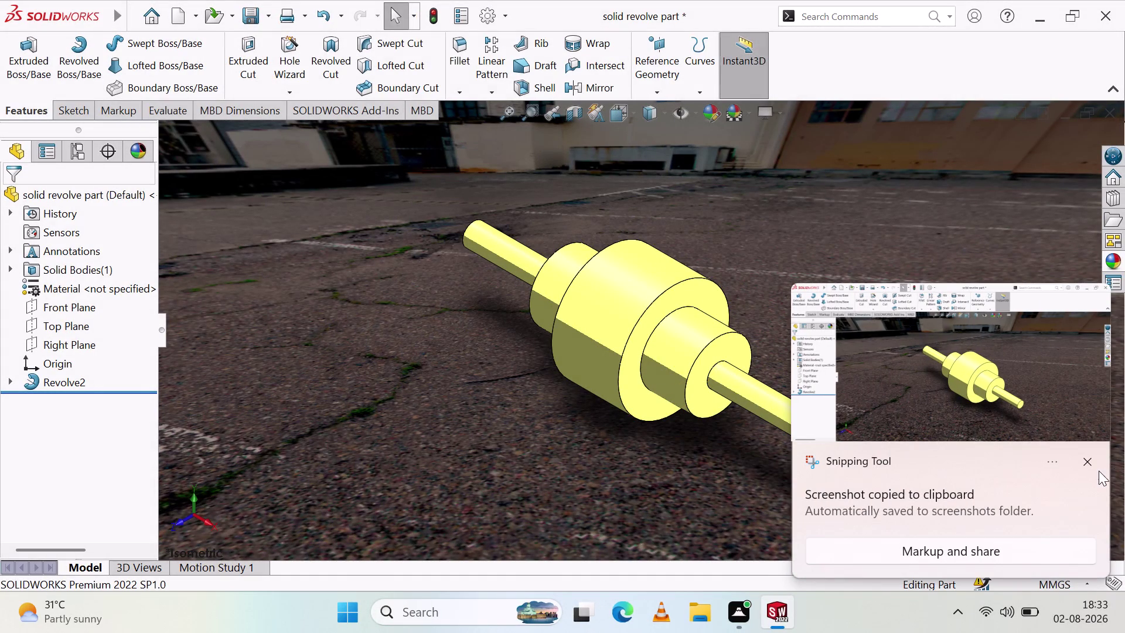
click(1087, 460)
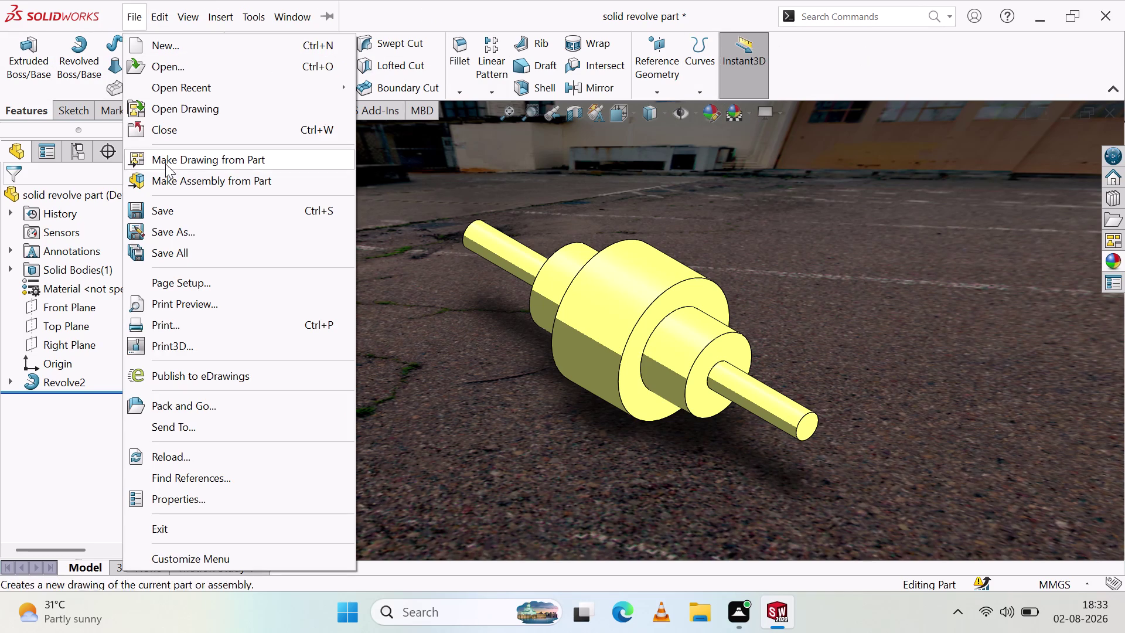
Open the Save As dialog for the shaft part, then cancel it.
click(218, 232)
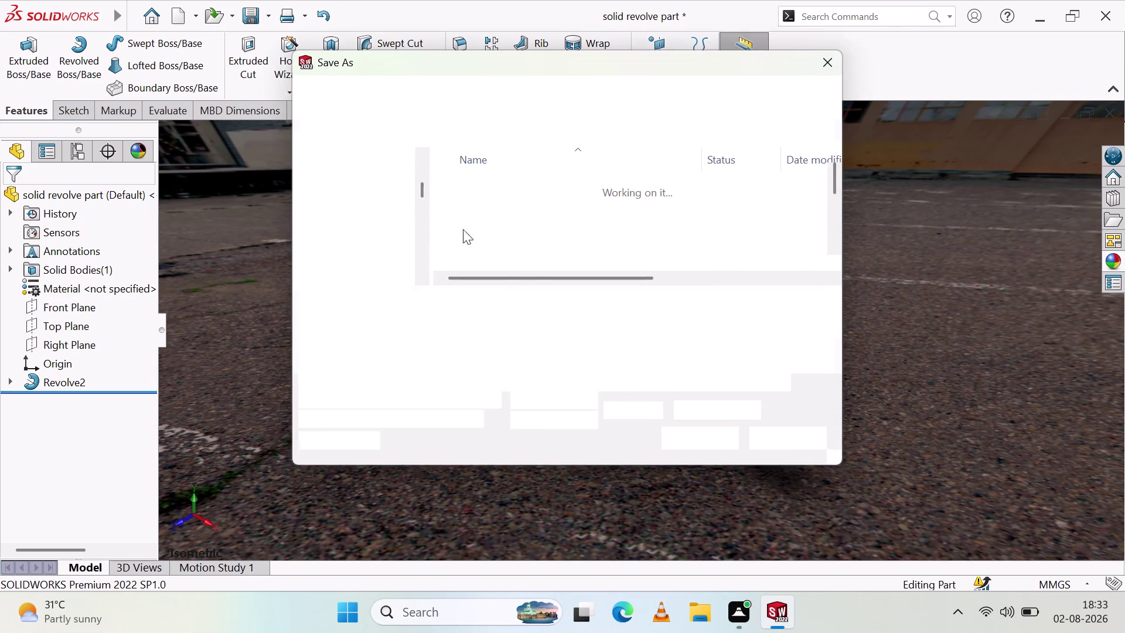
click(916, 333)
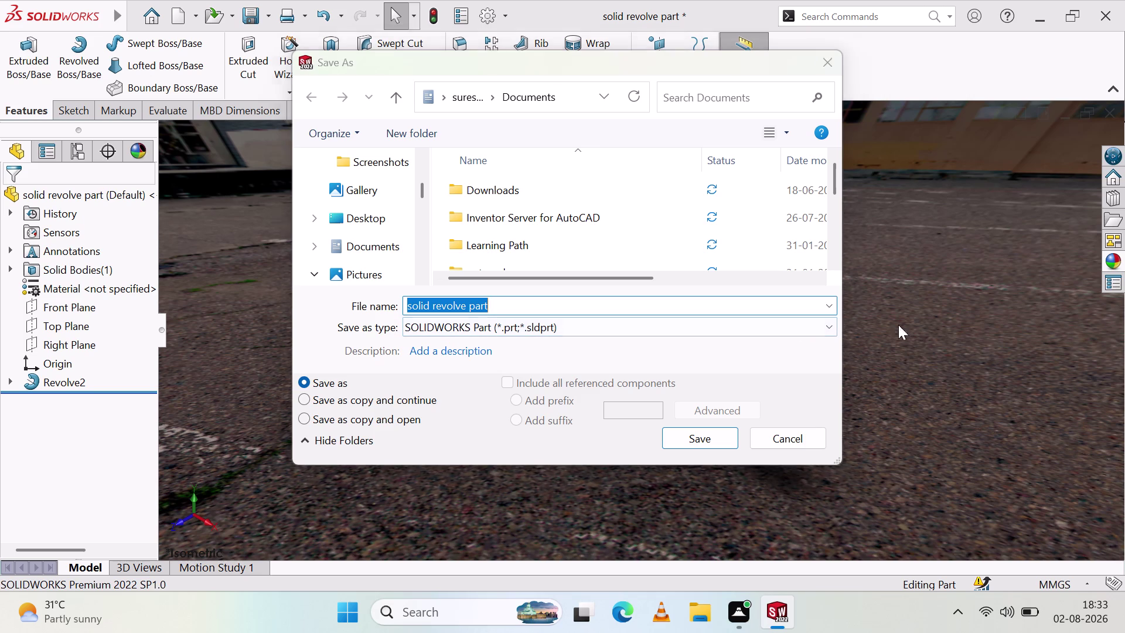
click(791, 439)
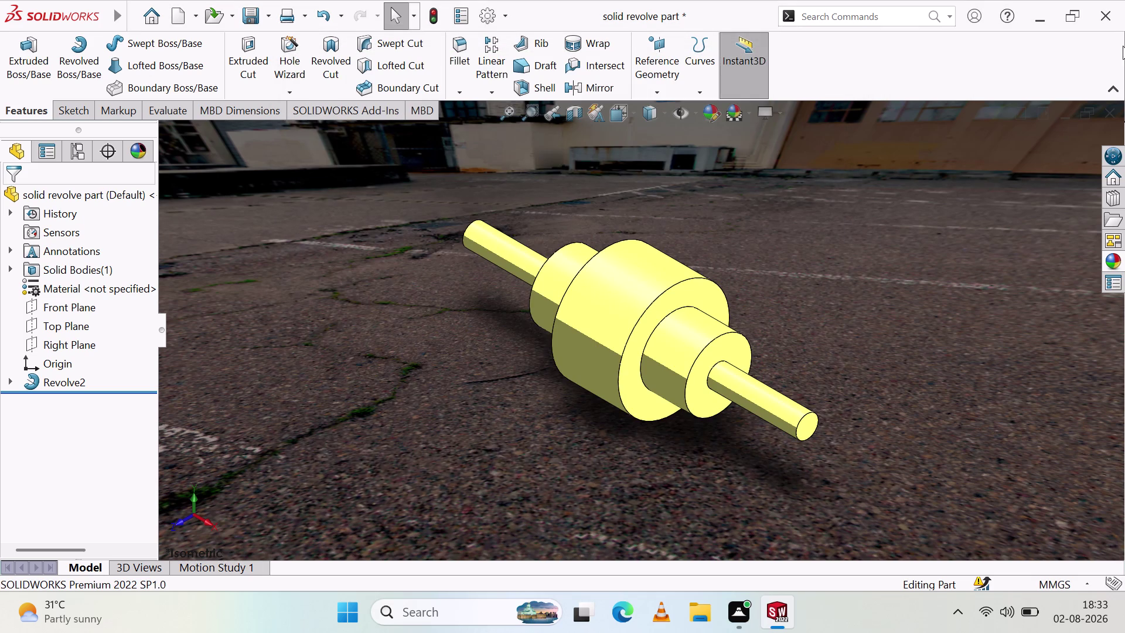
Close the shaft part, backing out once, until the save-changes prompt appears.
click(1116, 18)
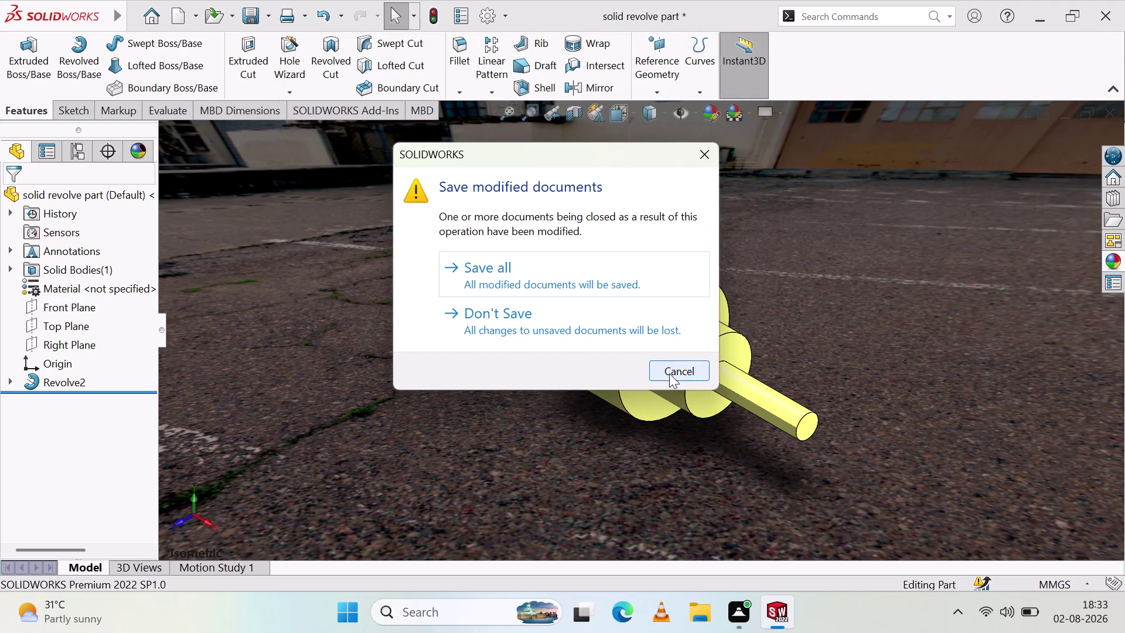
click(668, 371)
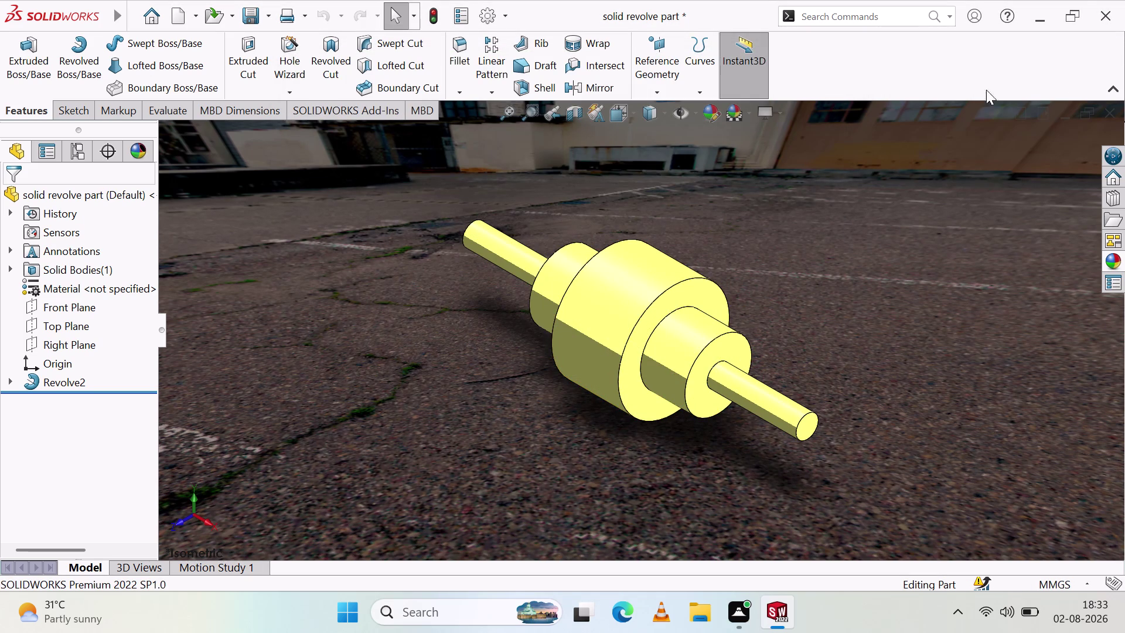
click(1095, 14)
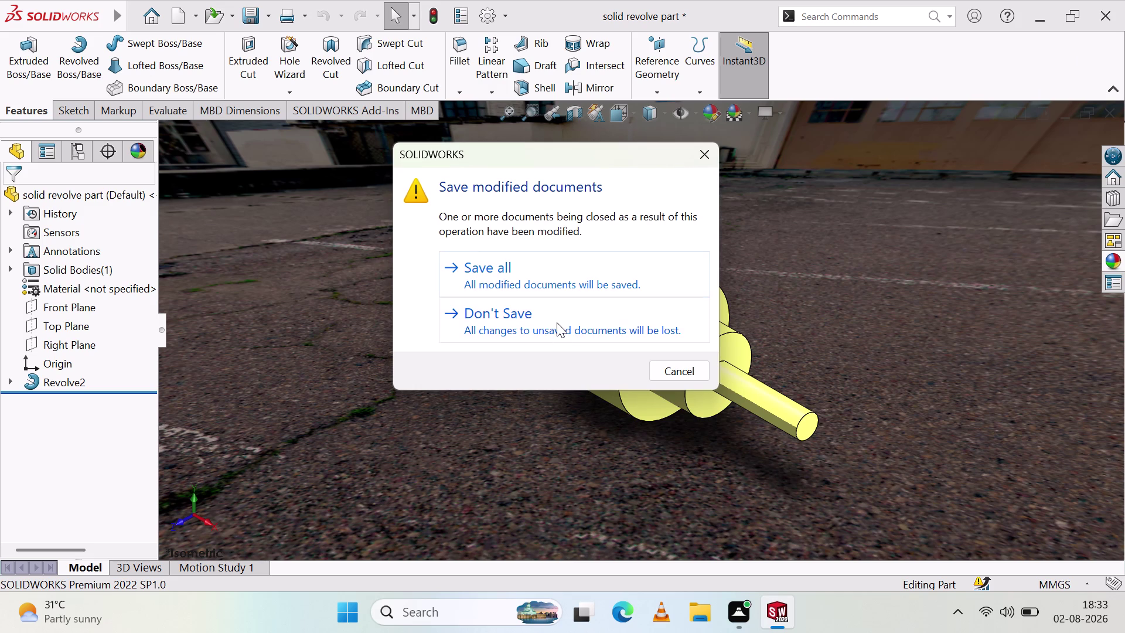